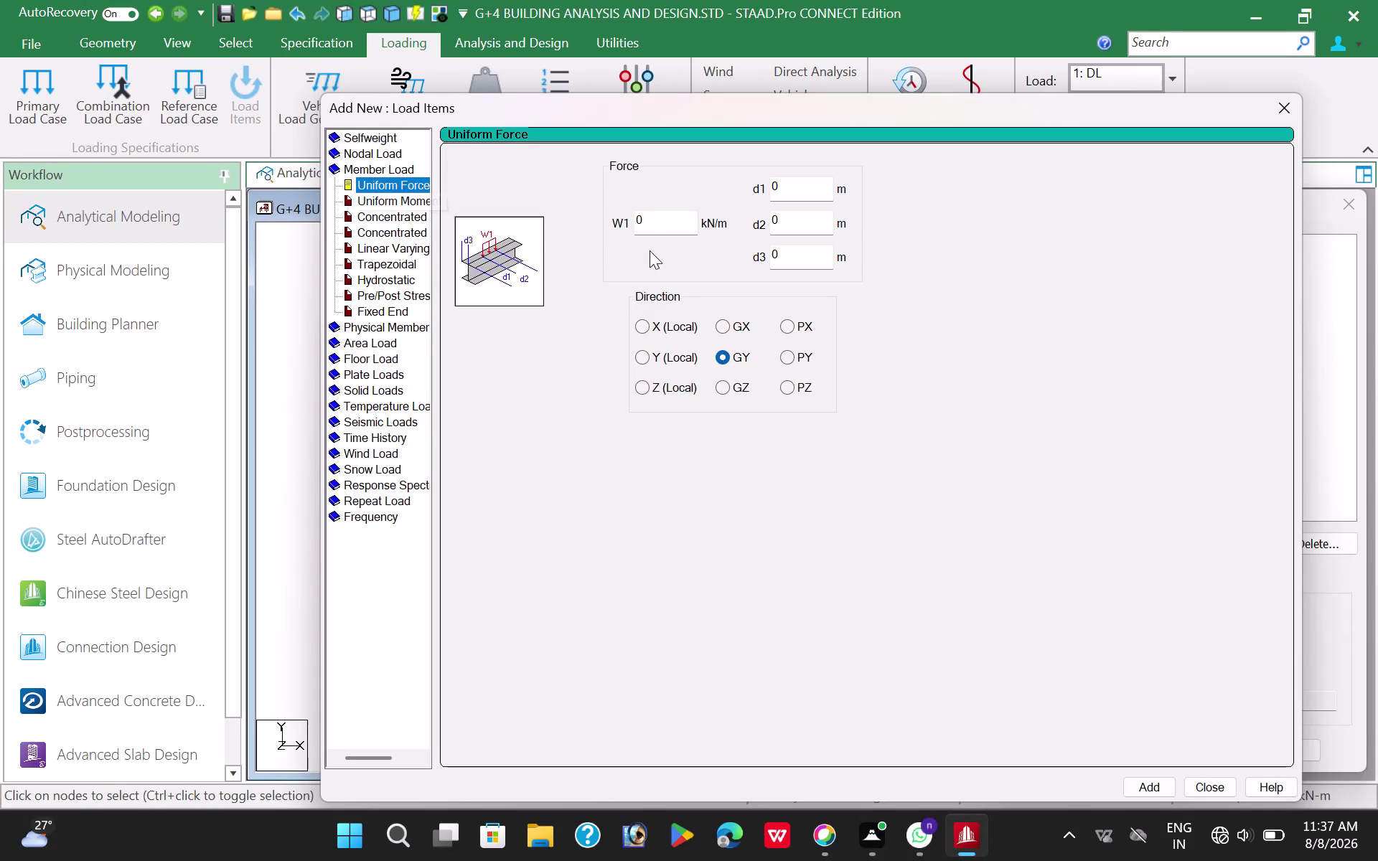
Add a uniform GY member load of -14.72 kN/m to the DL case.
drag(651, 216, 611, 218)
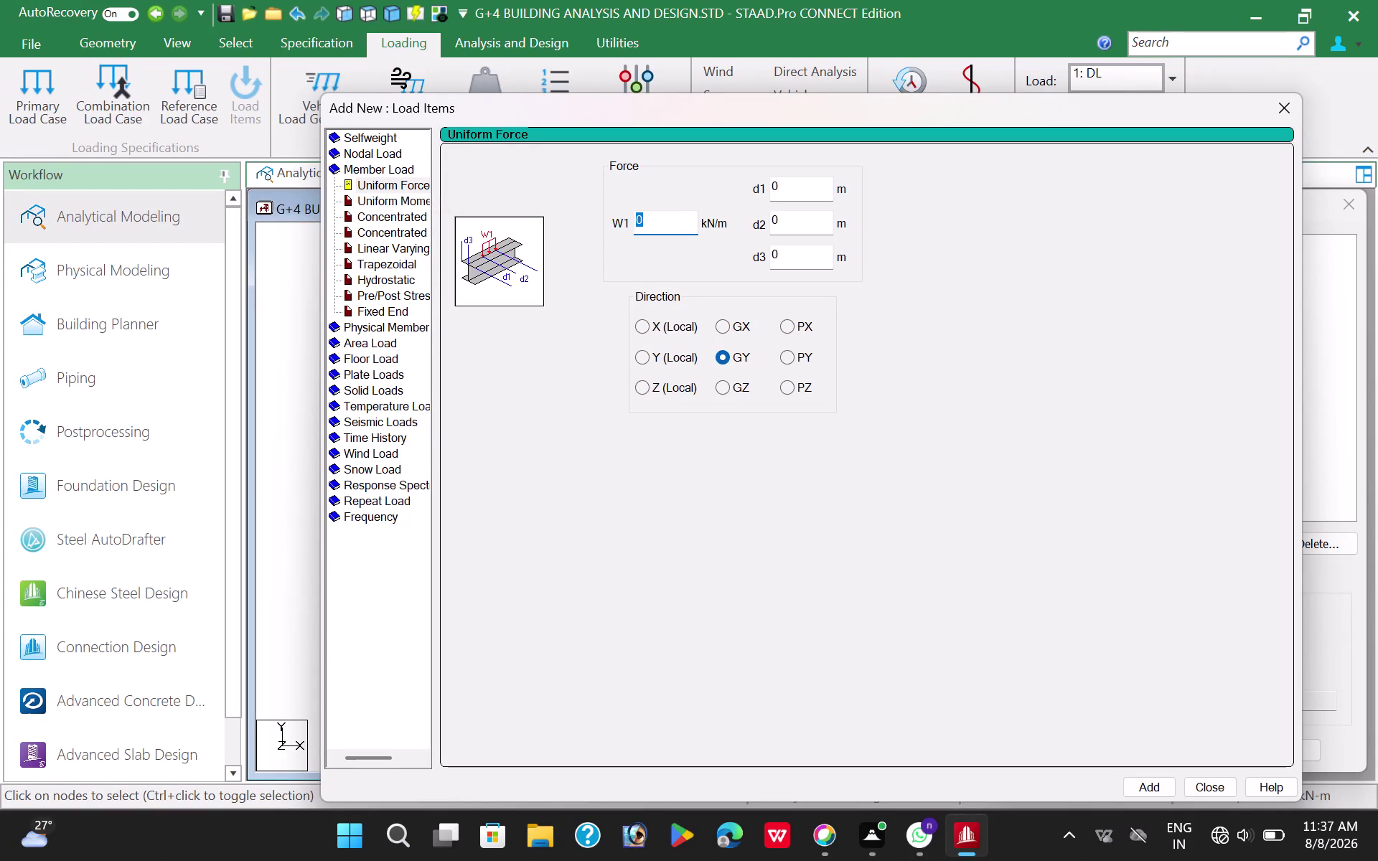
text(-14)
text(.)
text(72)
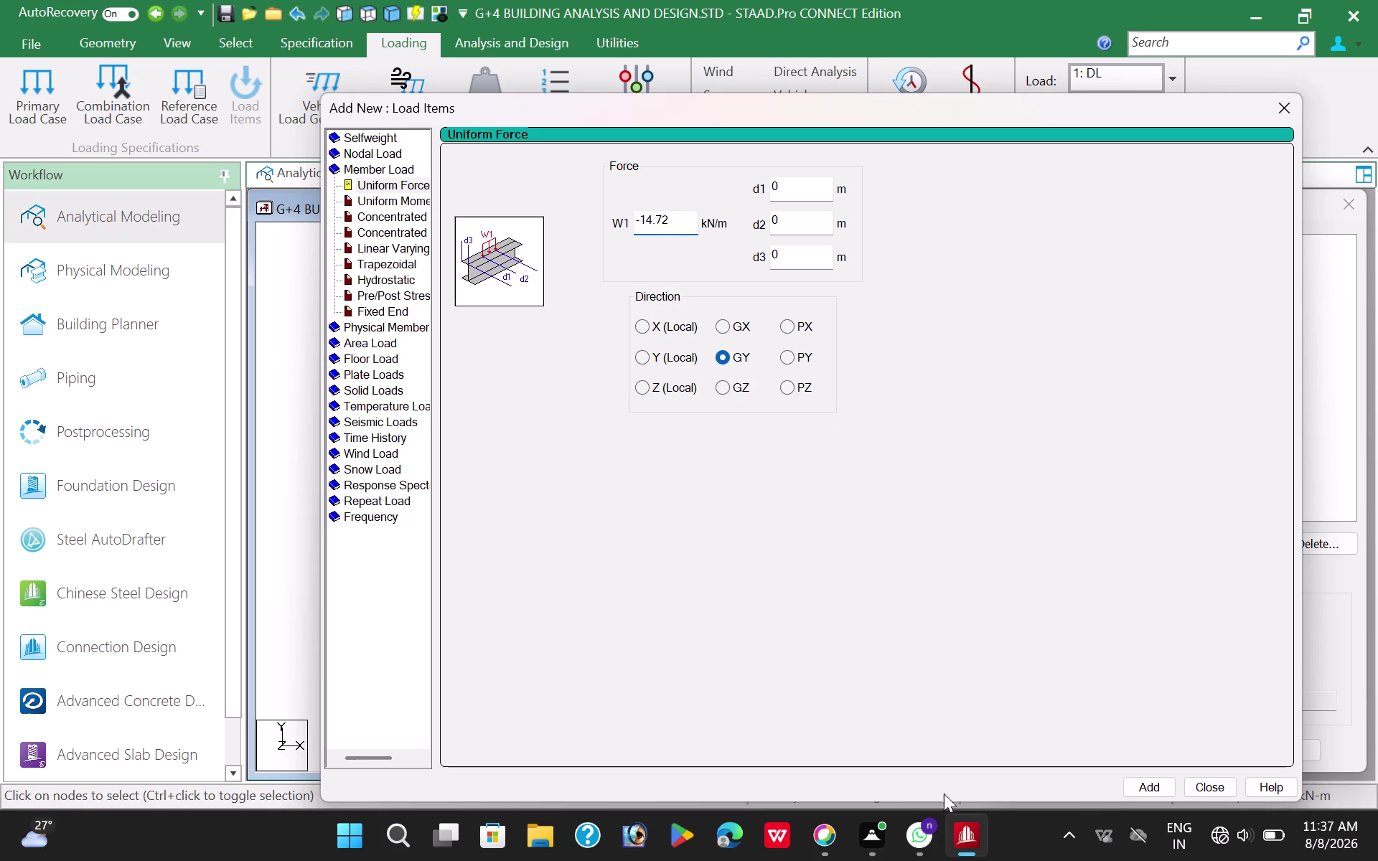
click(1142, 784)
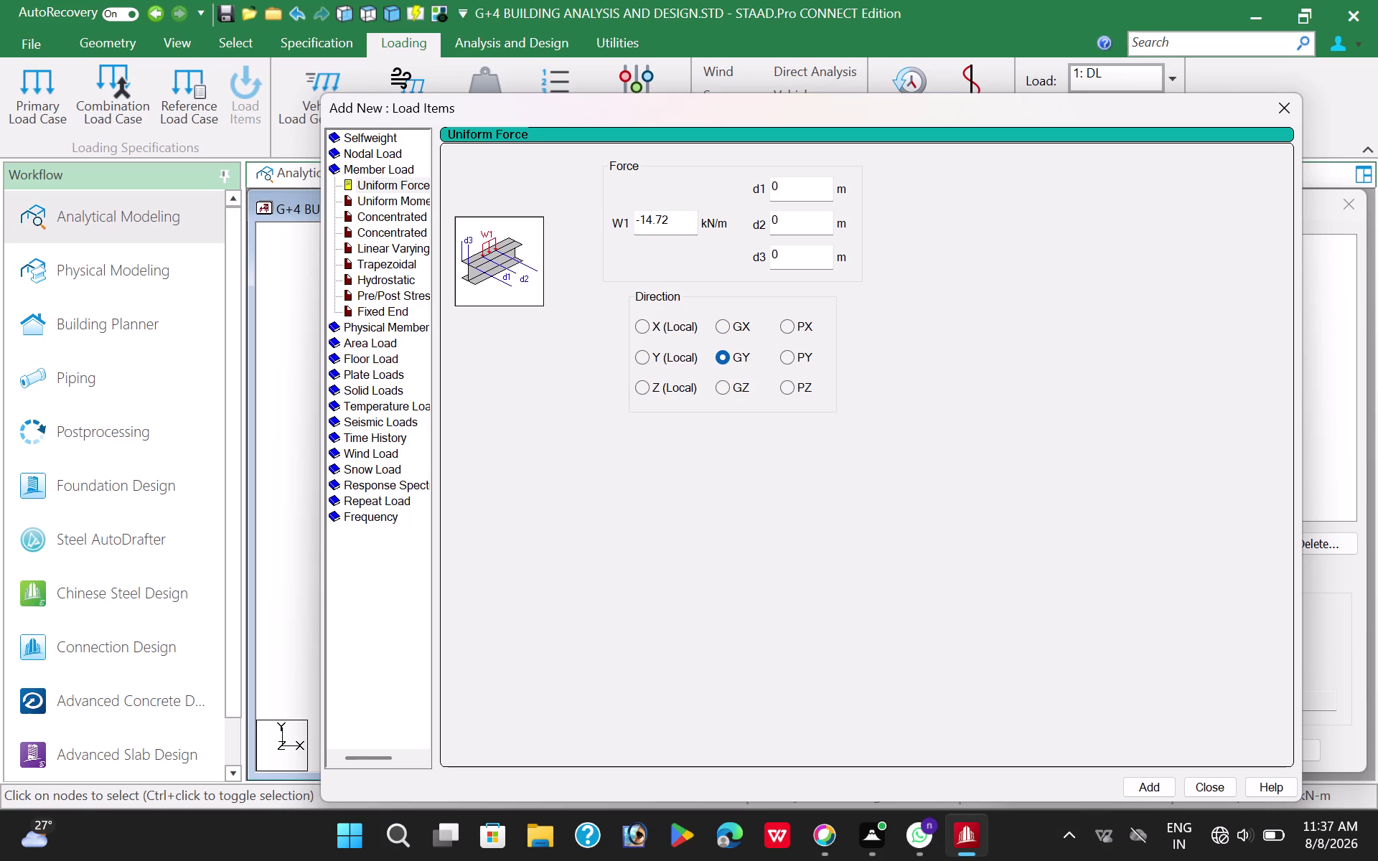
Add a second uniform GY member load of -9.6 kN/m.
click(671, 223)
key(BackSpace)
key(BackSpace)
key(BackSpace)
key(BackSpace)
key(BackSpace)
key(9)
key(period)
key(6)
click(1148, 793)
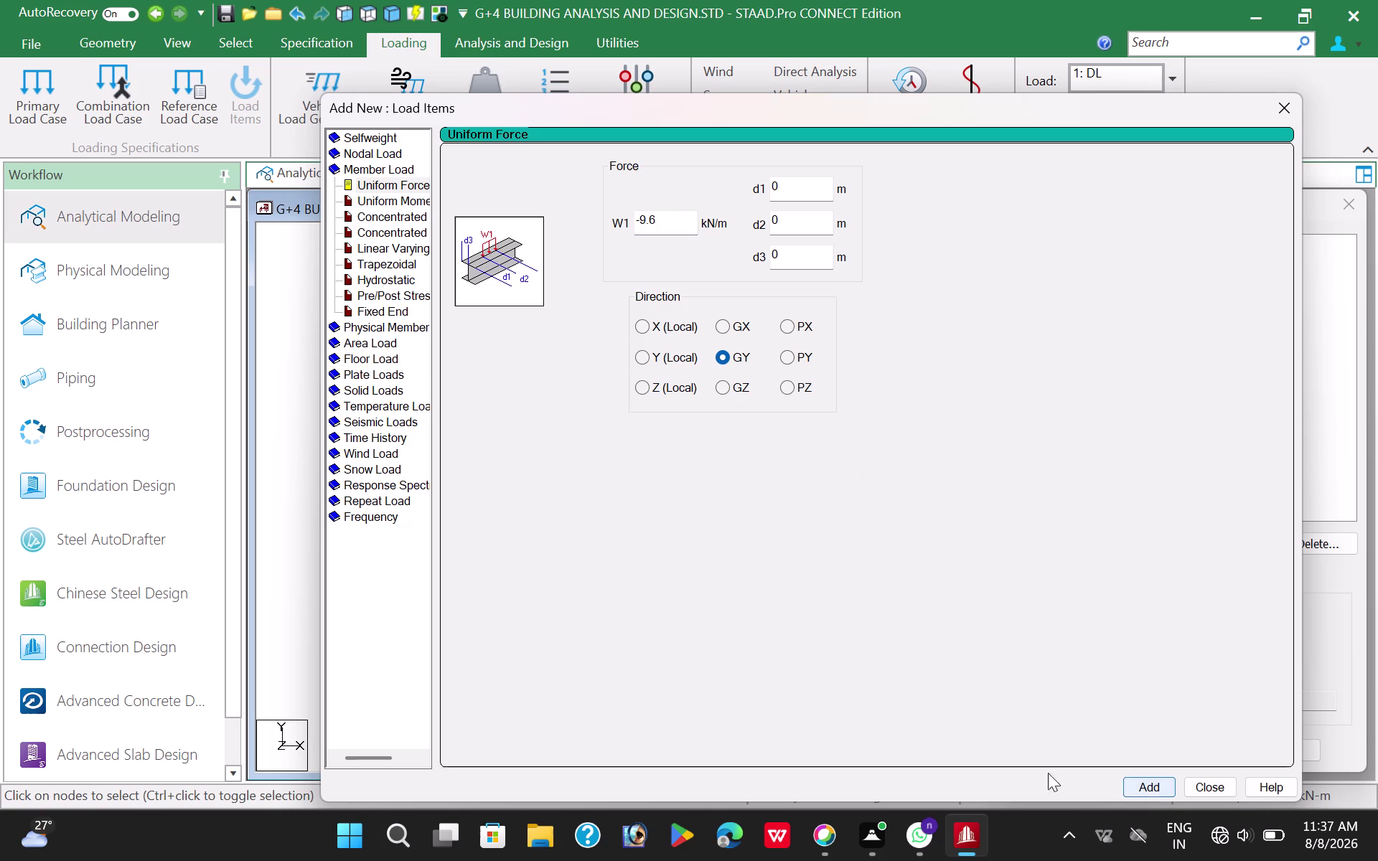
Add a third uniform GY member load of -3 kN/m and close the dialog.
click(665, 227)
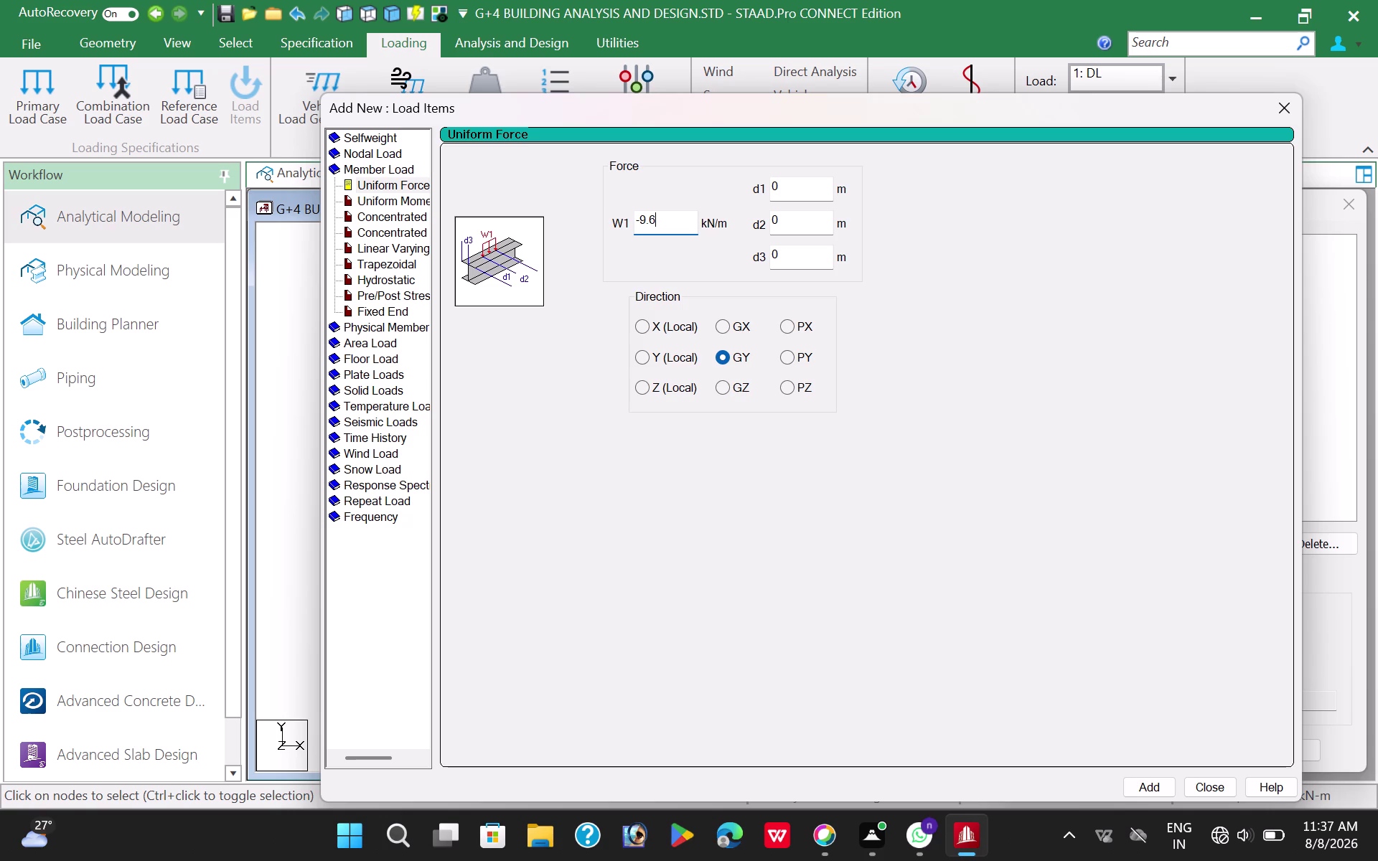
key(BackSpace)
key(BackSpace)
key(BackSpace)
key(3)
click(1148, 791)
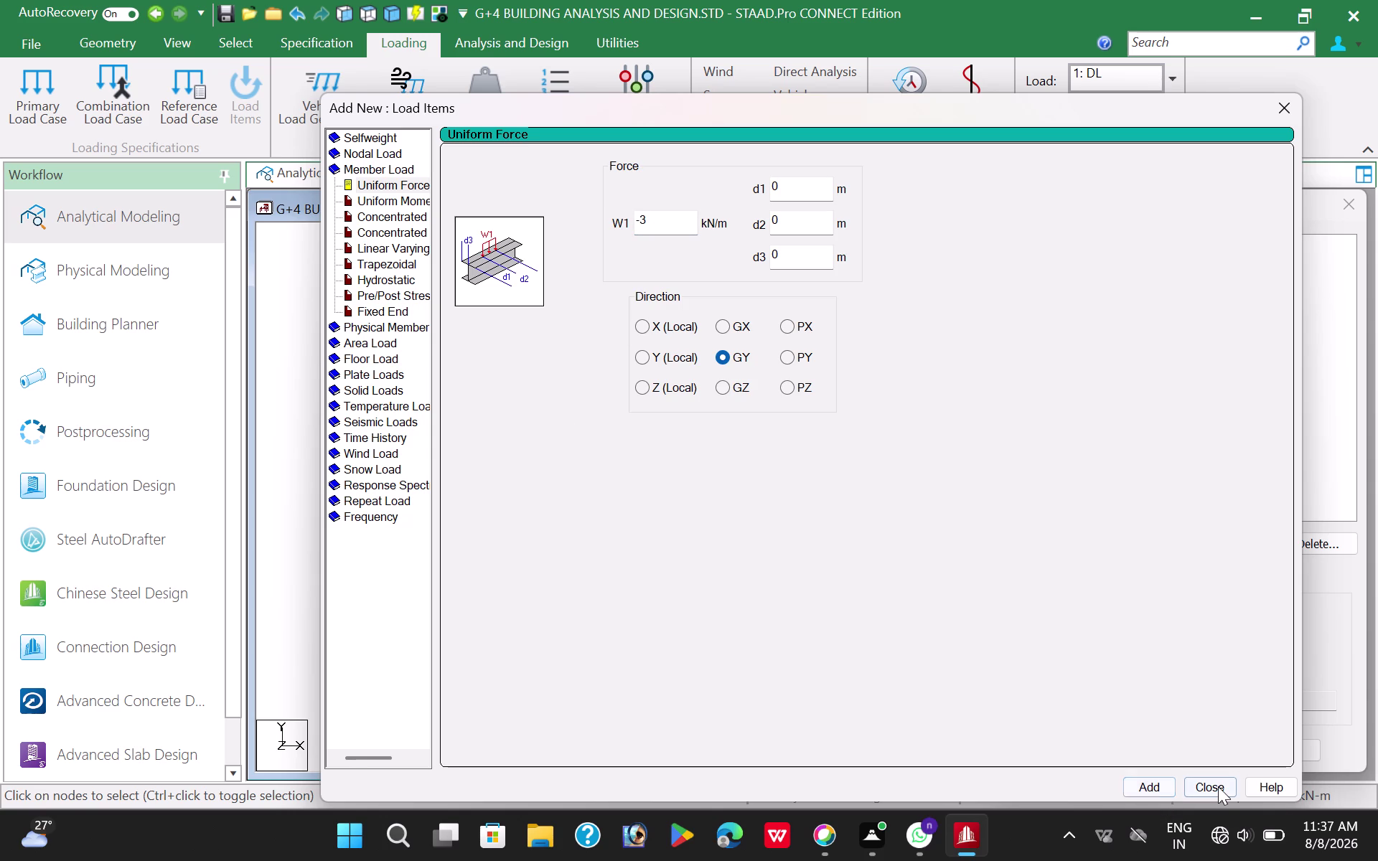
click(1219, 787)
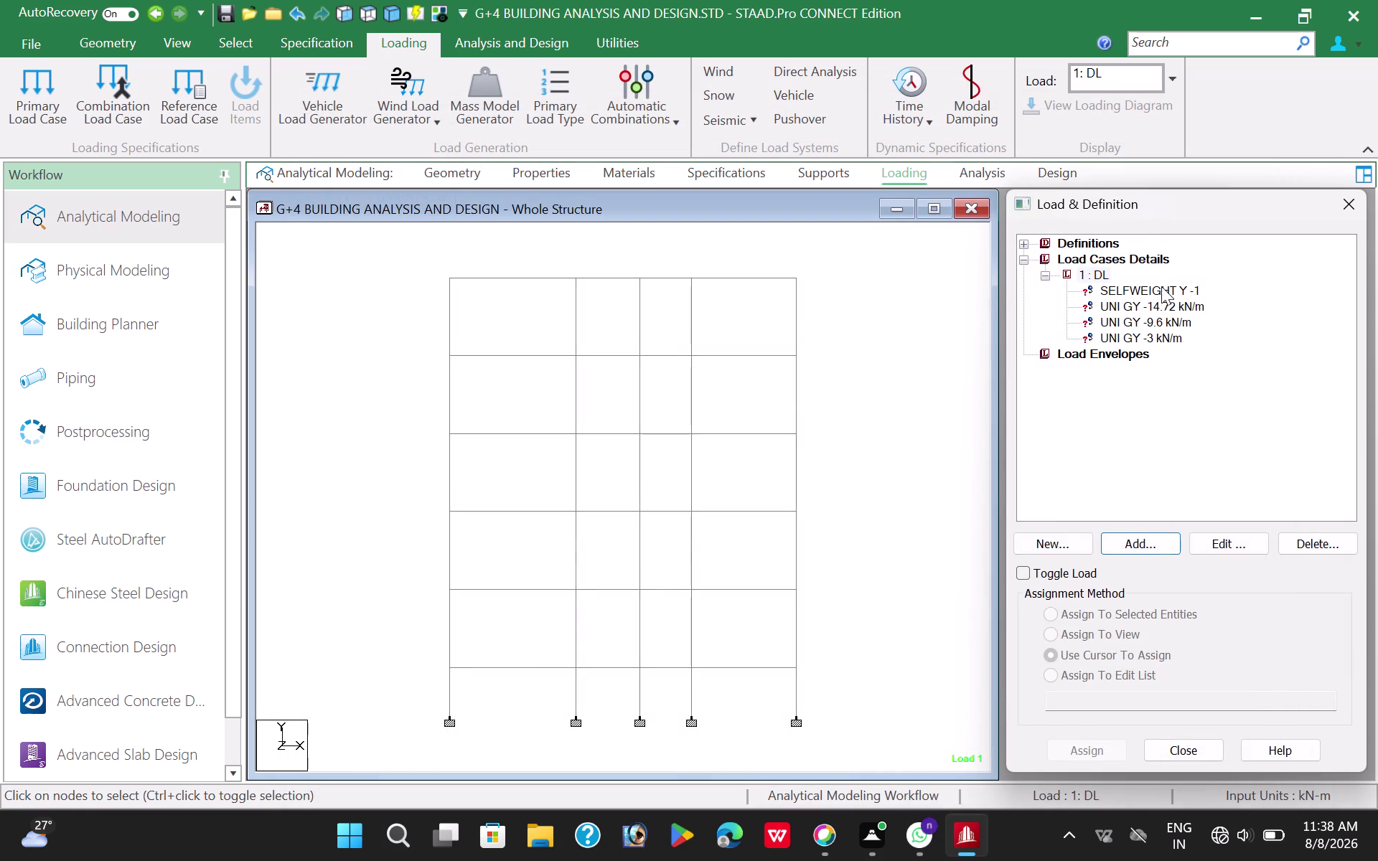
Pick the -14.72 kN/m load and assign it to the first and second floor beams.
click(1188, 308)
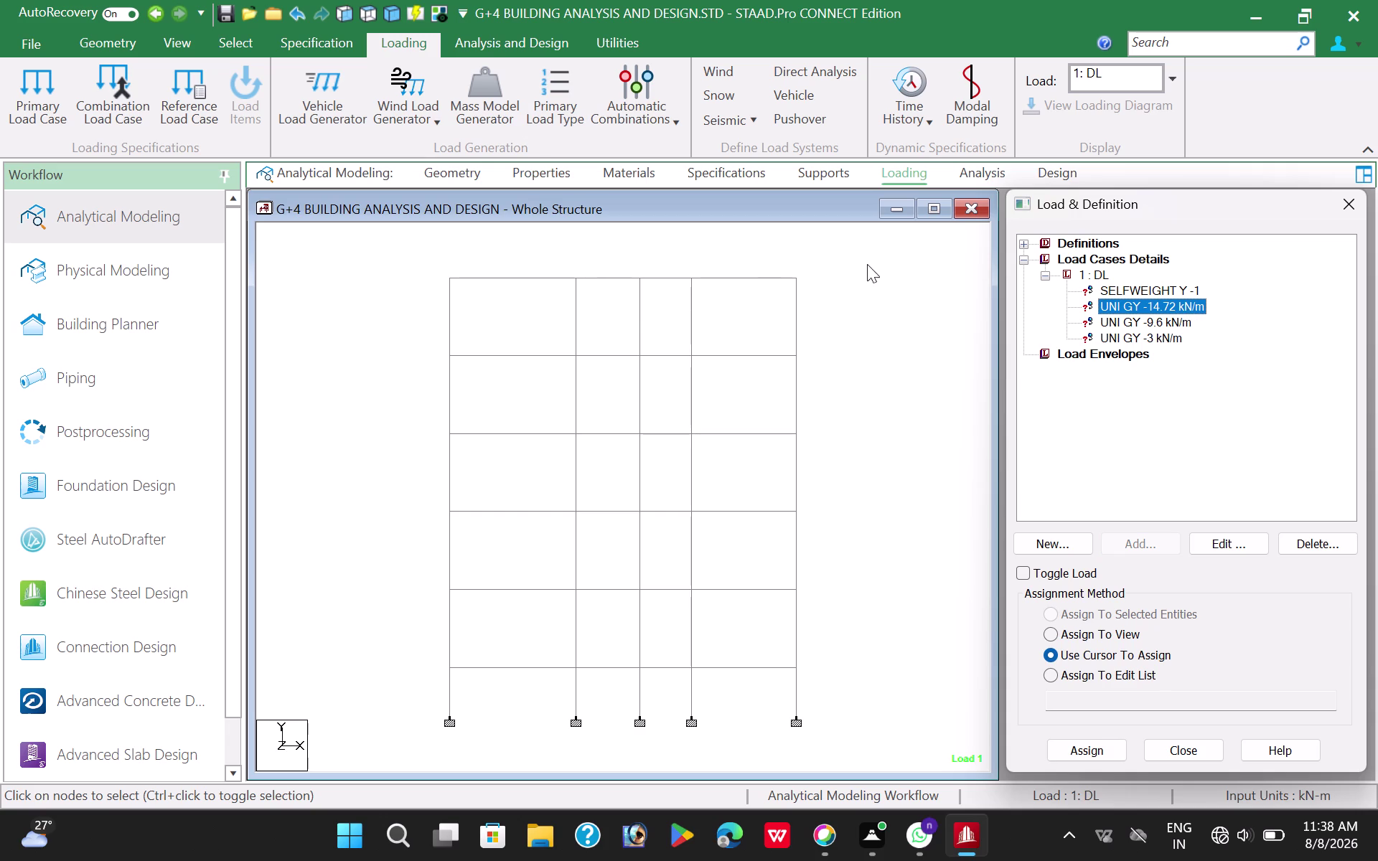
click(887, 258)
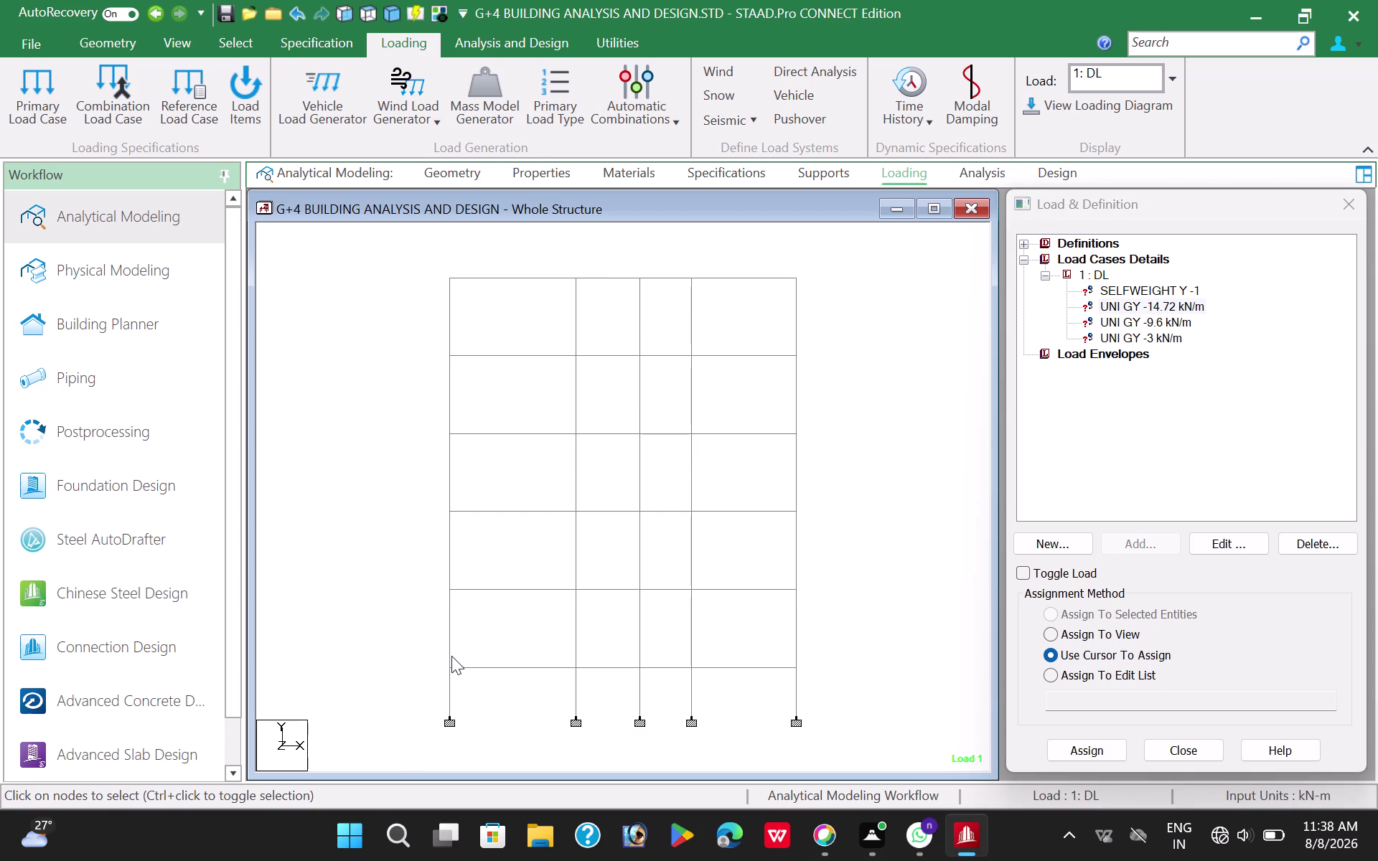
drag(436, 655, 831, 672)
drag(832, 672, 832, 672)
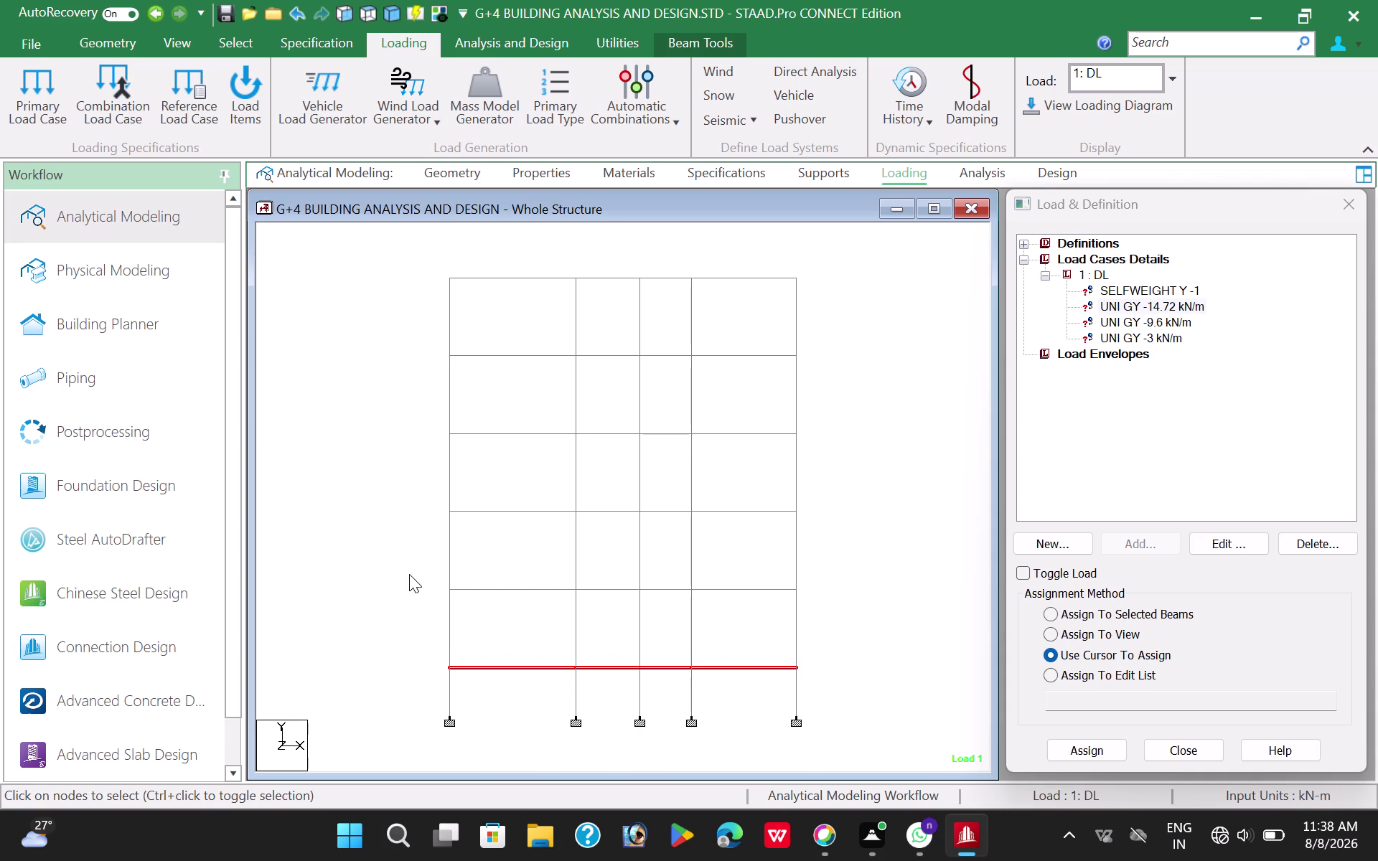
drag(417, 577, 824, 610)
drag(432, 502, 466, 516)
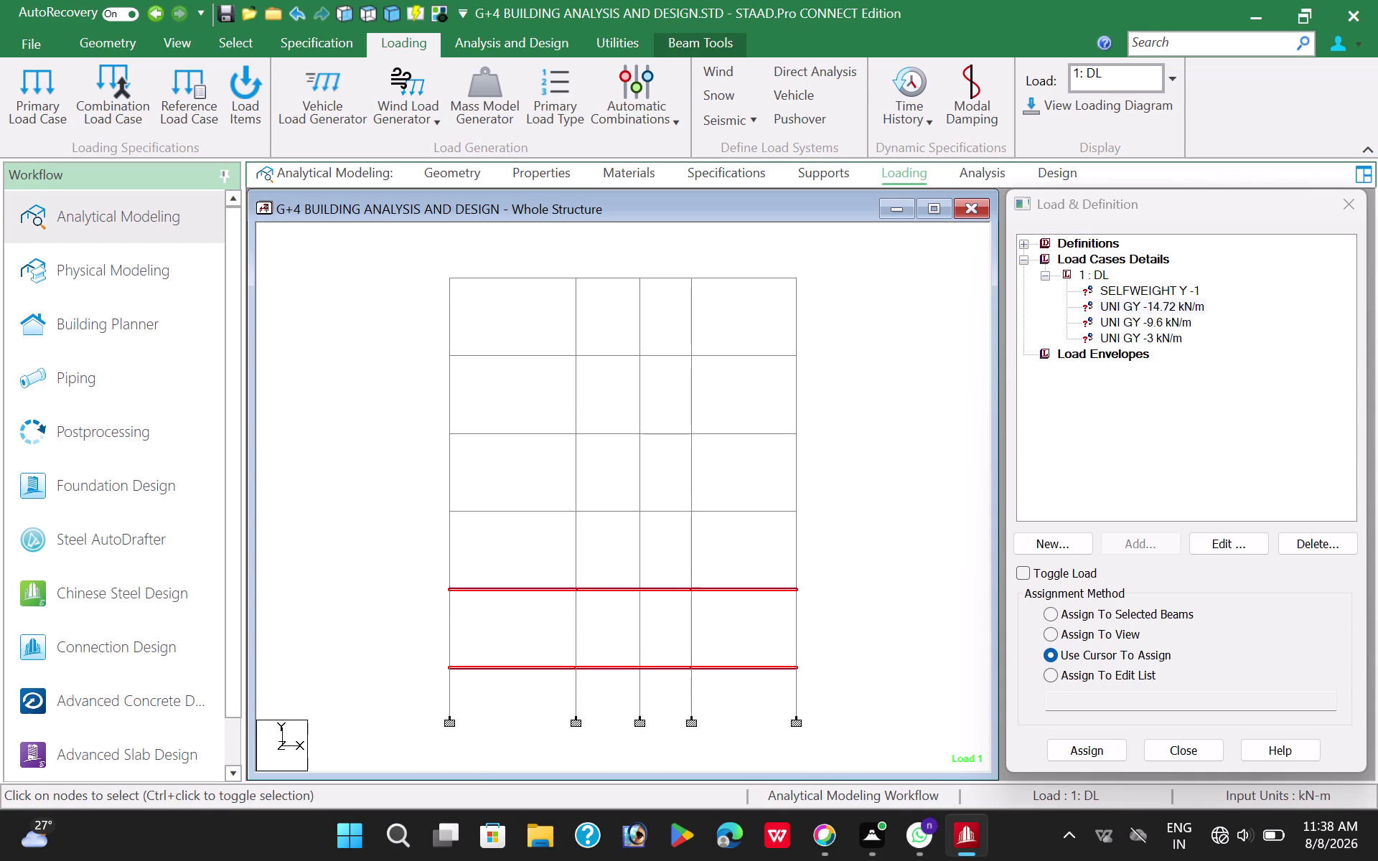
Assign the -14.72 kN/m load to the third, fourth and fifth floor beams.
drag(465, 516, 825, 526)
drag(430, 417, 659, 466)
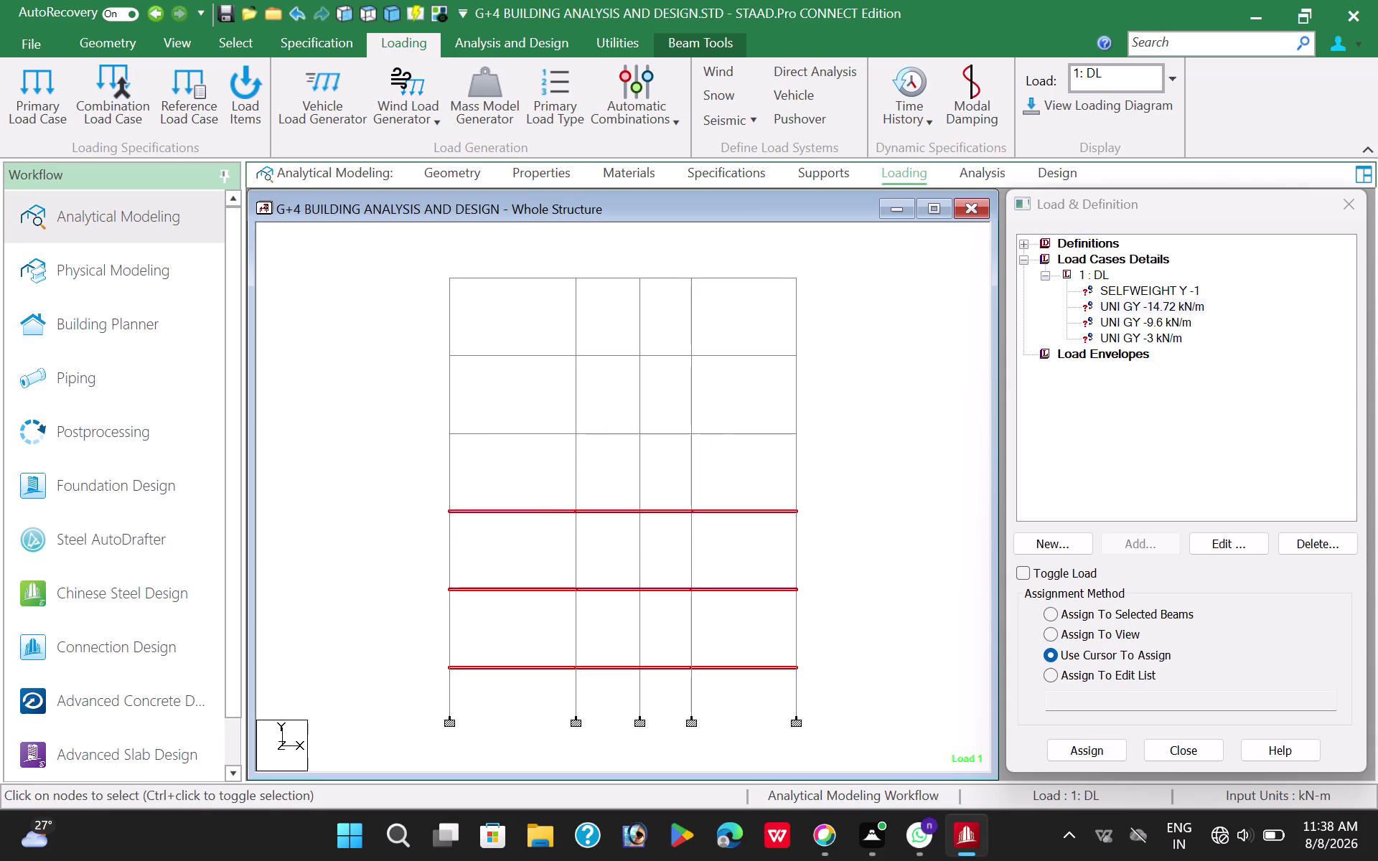
drag(659, 466, 828, 443)
drag(432, 347, 725, 372)
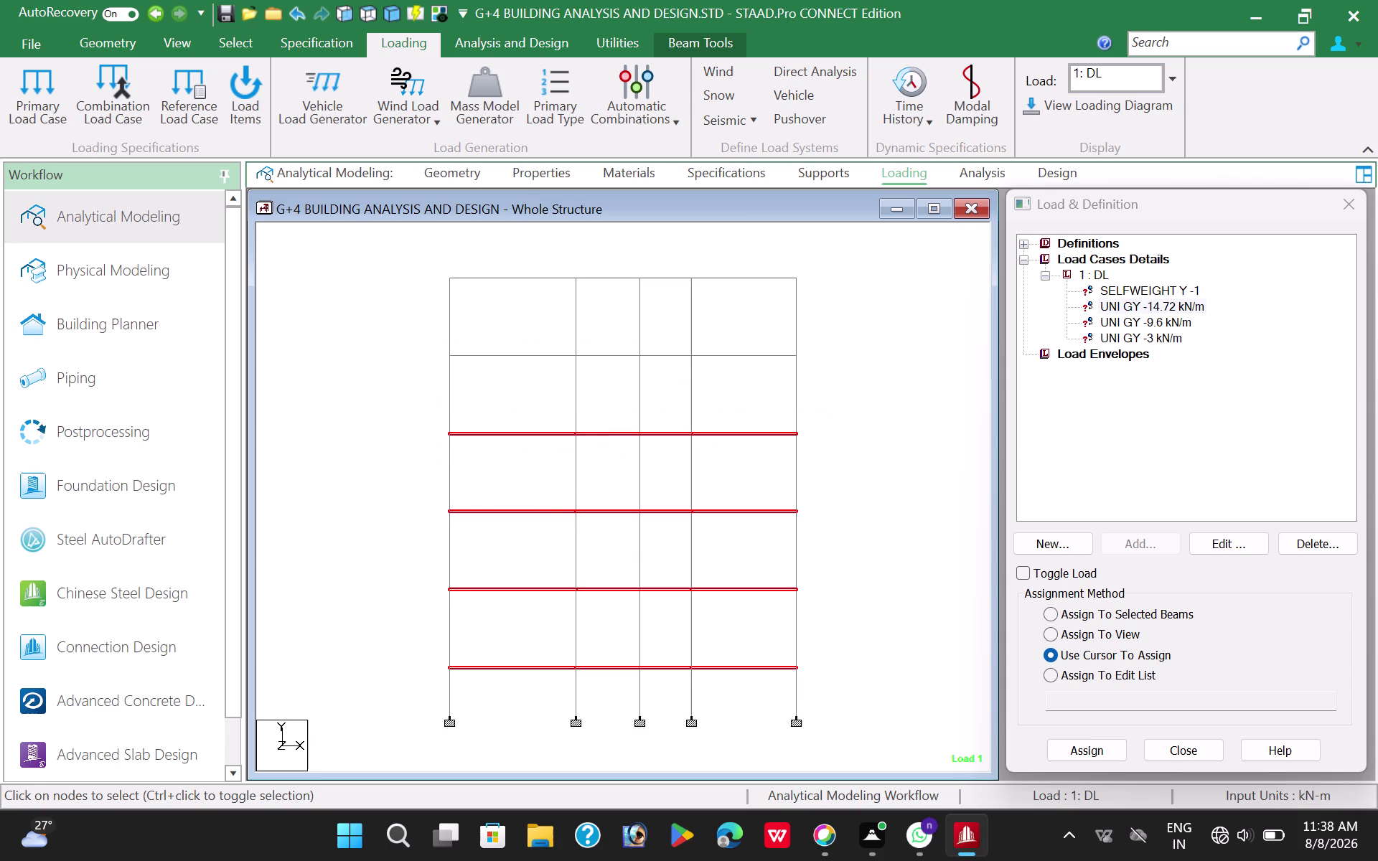
drag(724, 372, 826, 364)
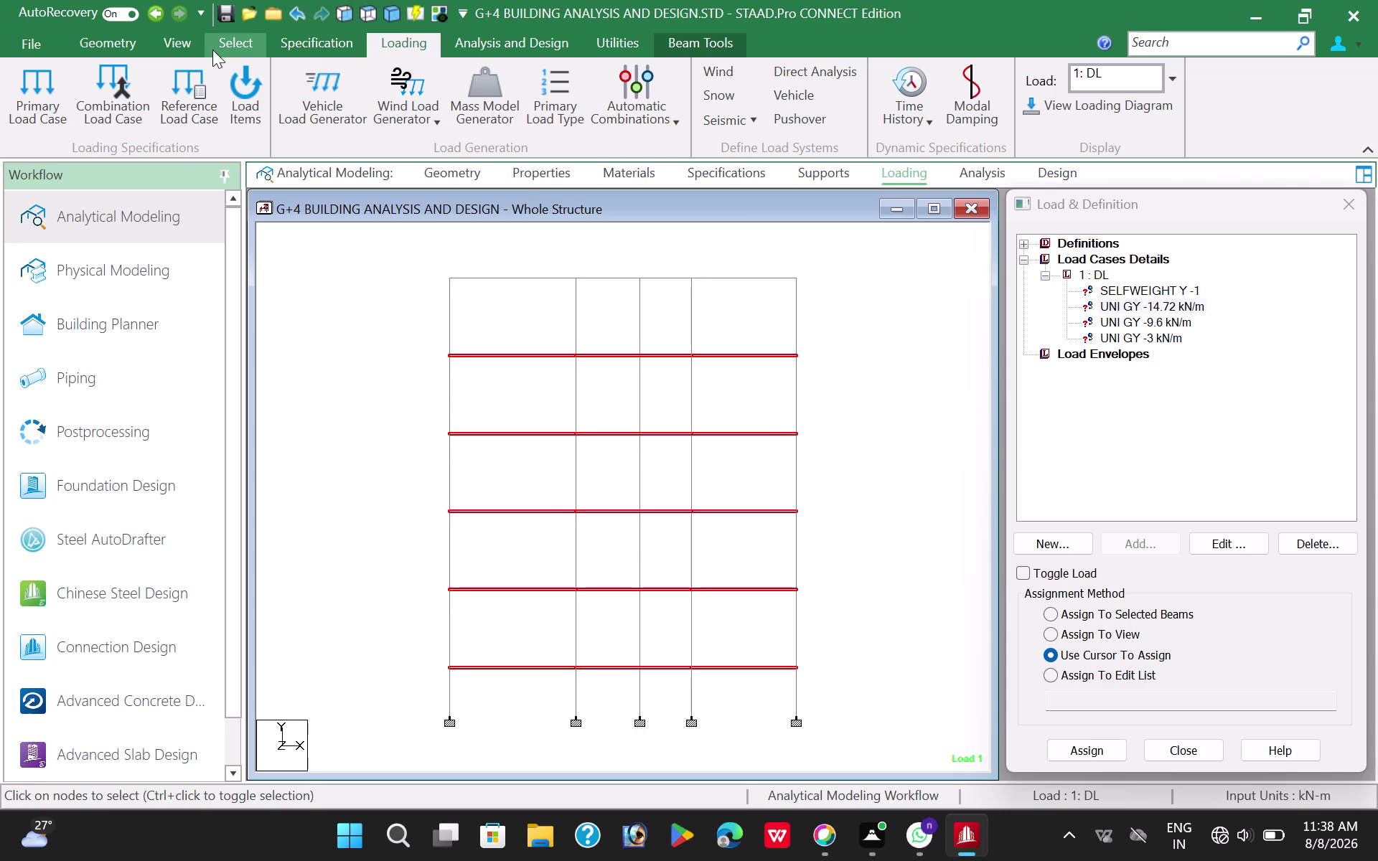
click(230, 40)
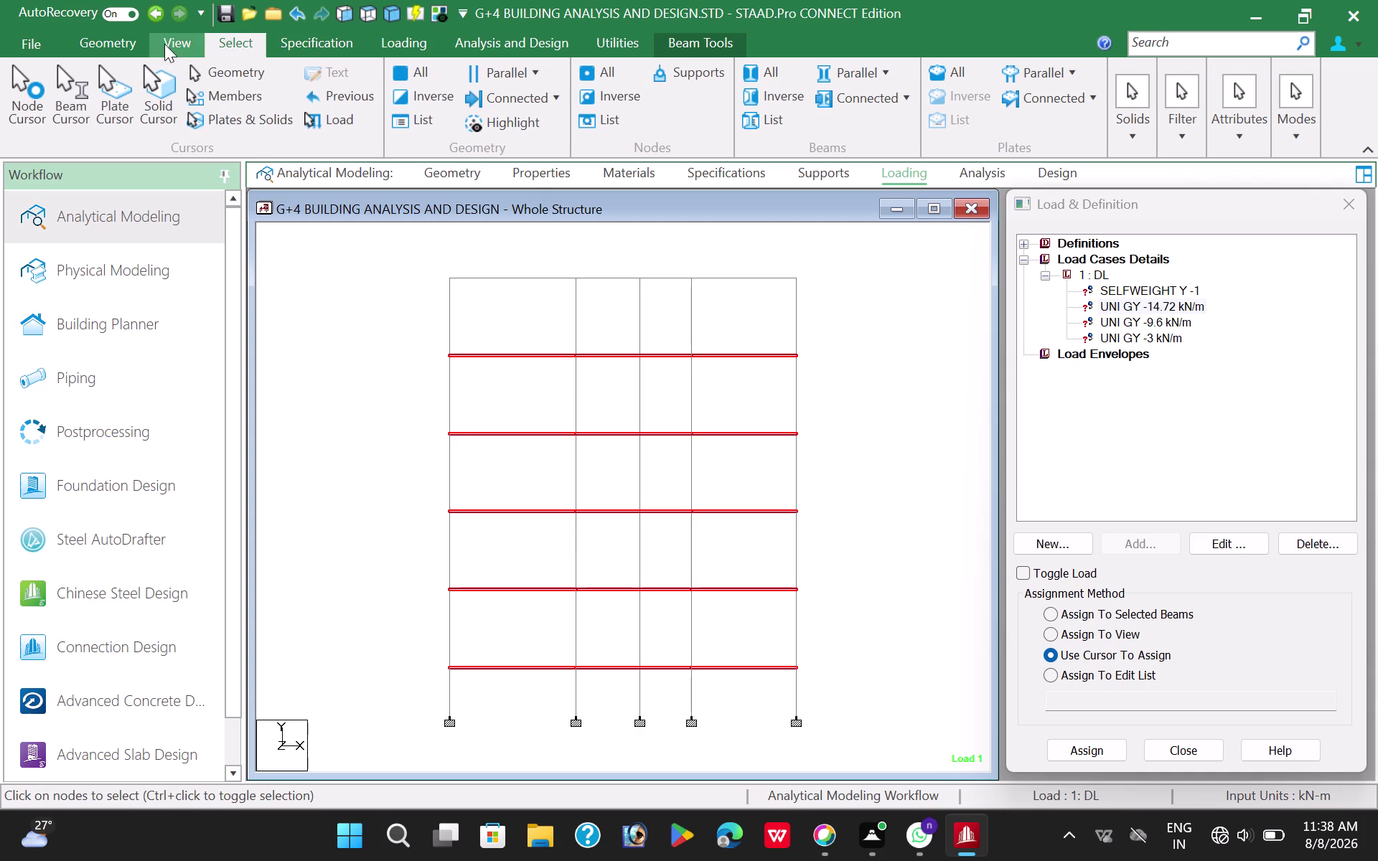
Redisplay the whole structure and switch between Isometric and Top plan views.
click(165, 44)
click(665, 122)
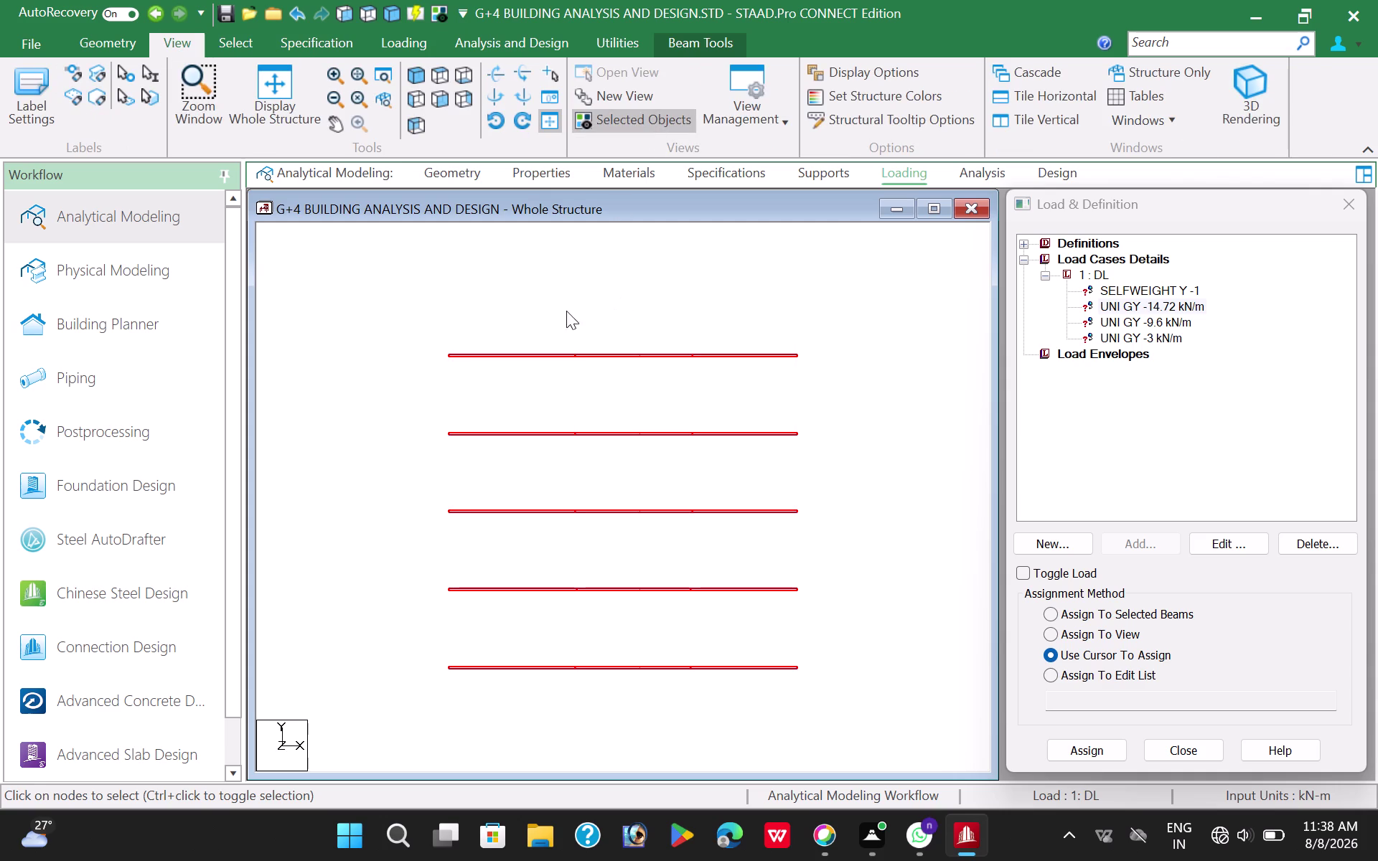
click(438, 72)
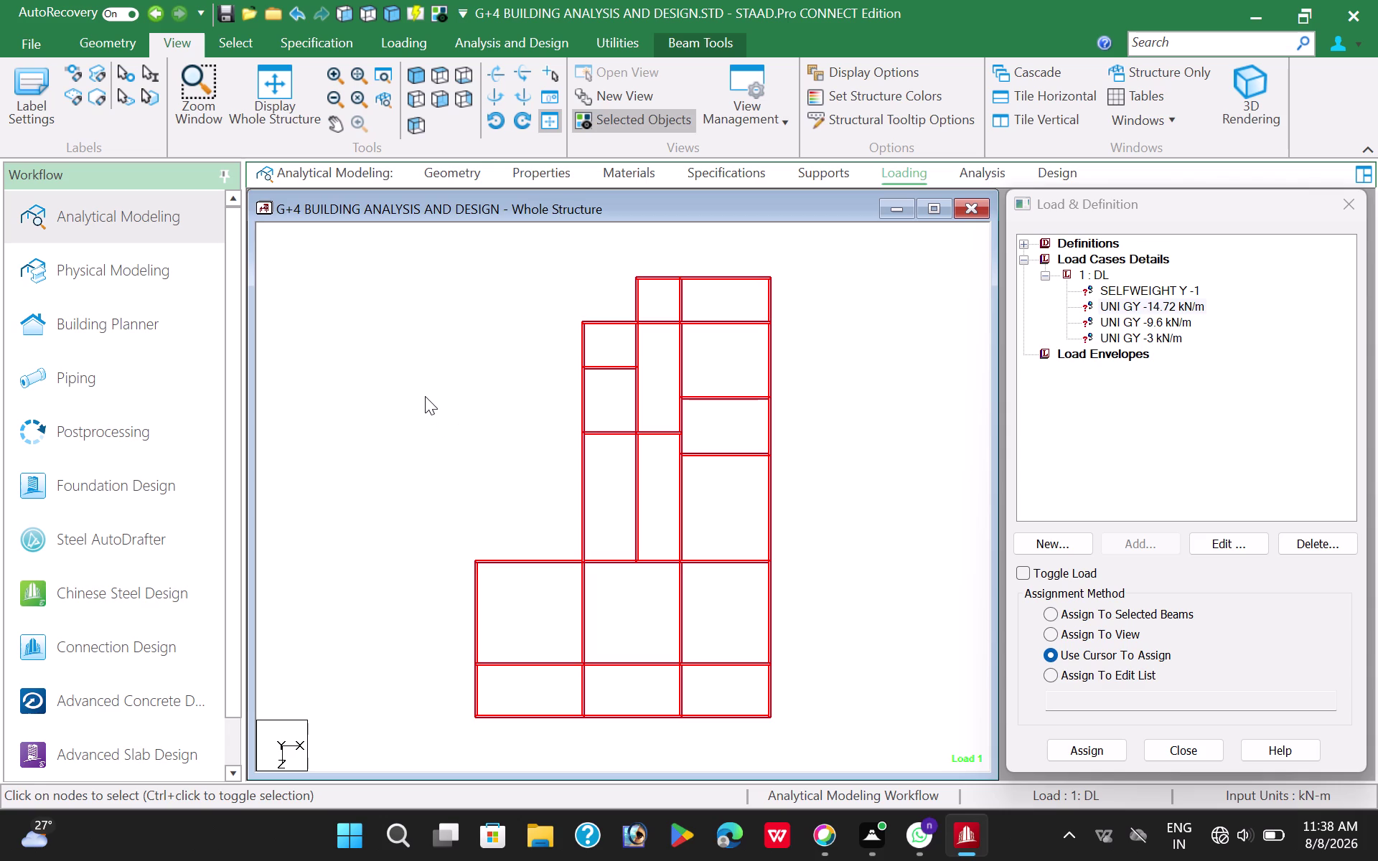
click(441, 333)
click(414, 74)
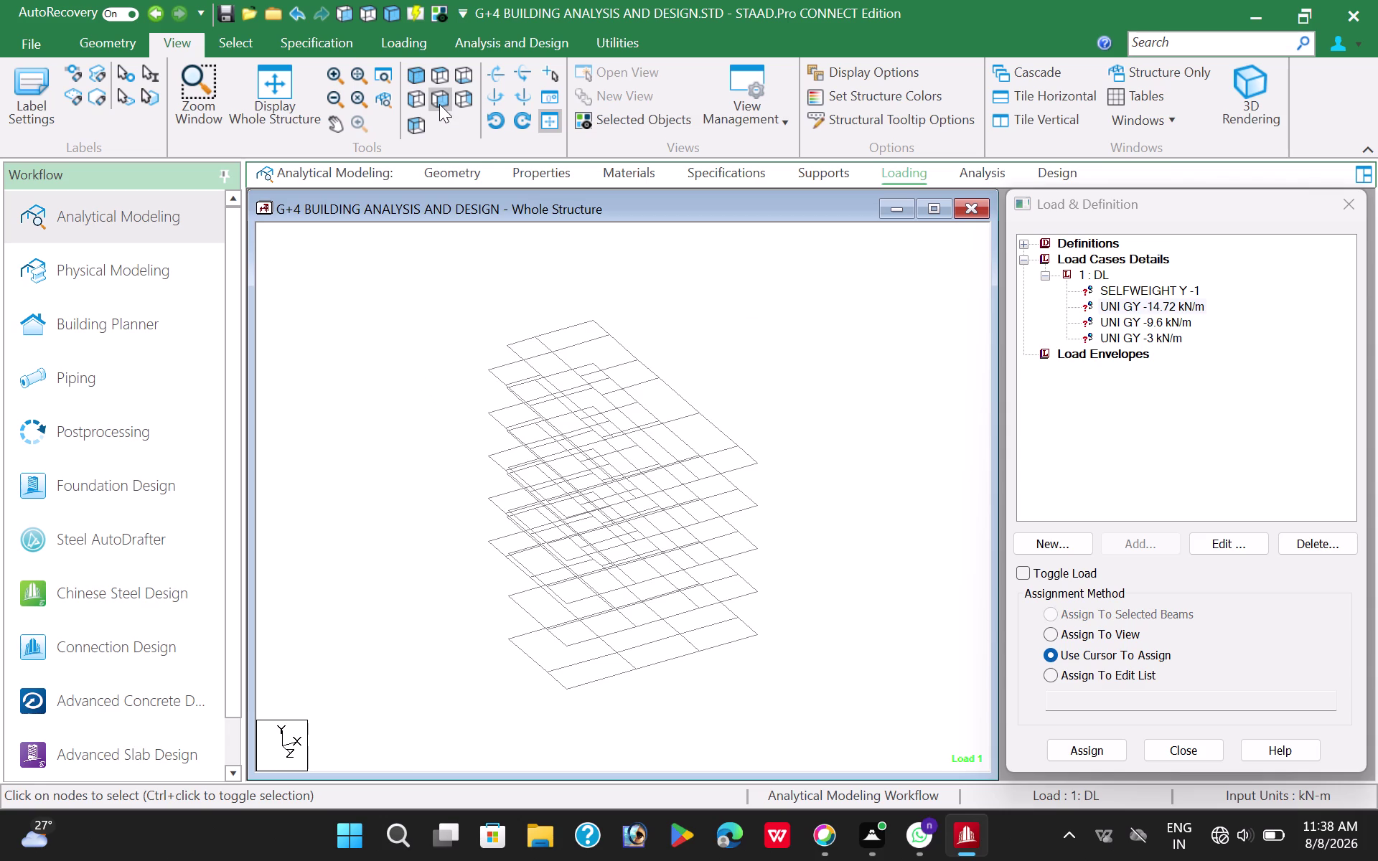
click(441, 79)
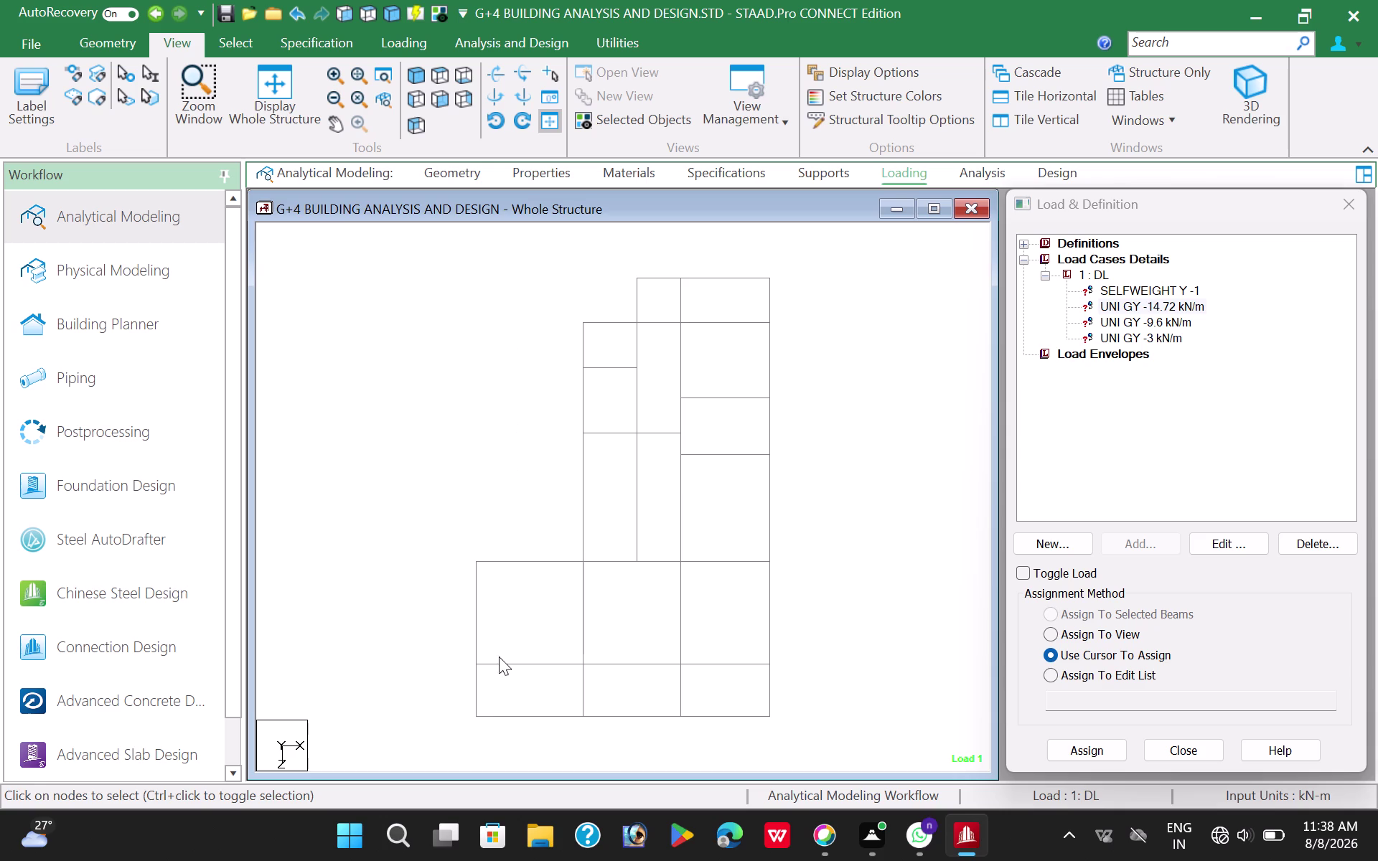
Select the bottom, lower-left, stepped and long left perimeter beams in plan.
drag(466, 710, 541, 726)
drag(542, 726, 820, 741)
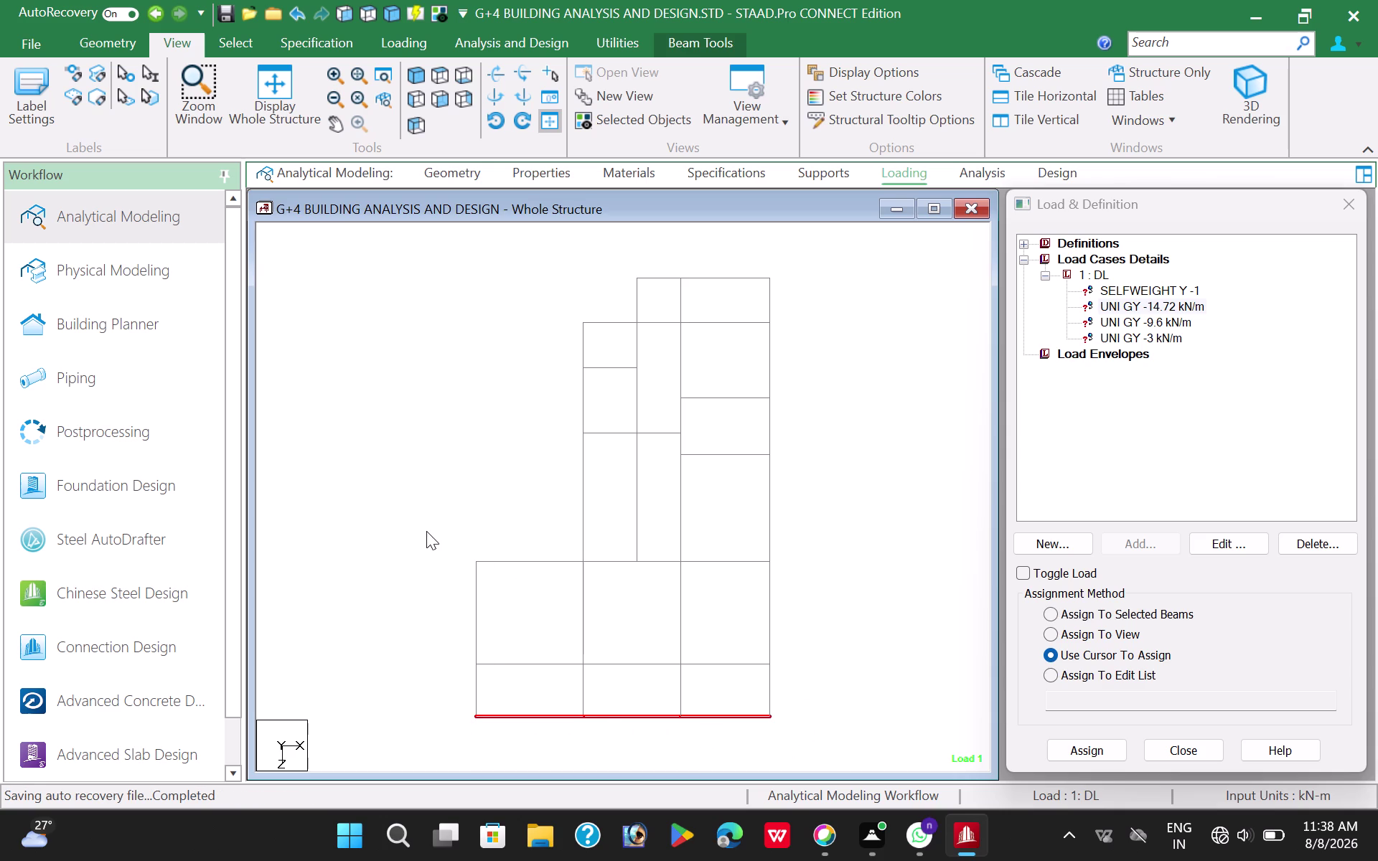
drag(462, 550, 487, 725)
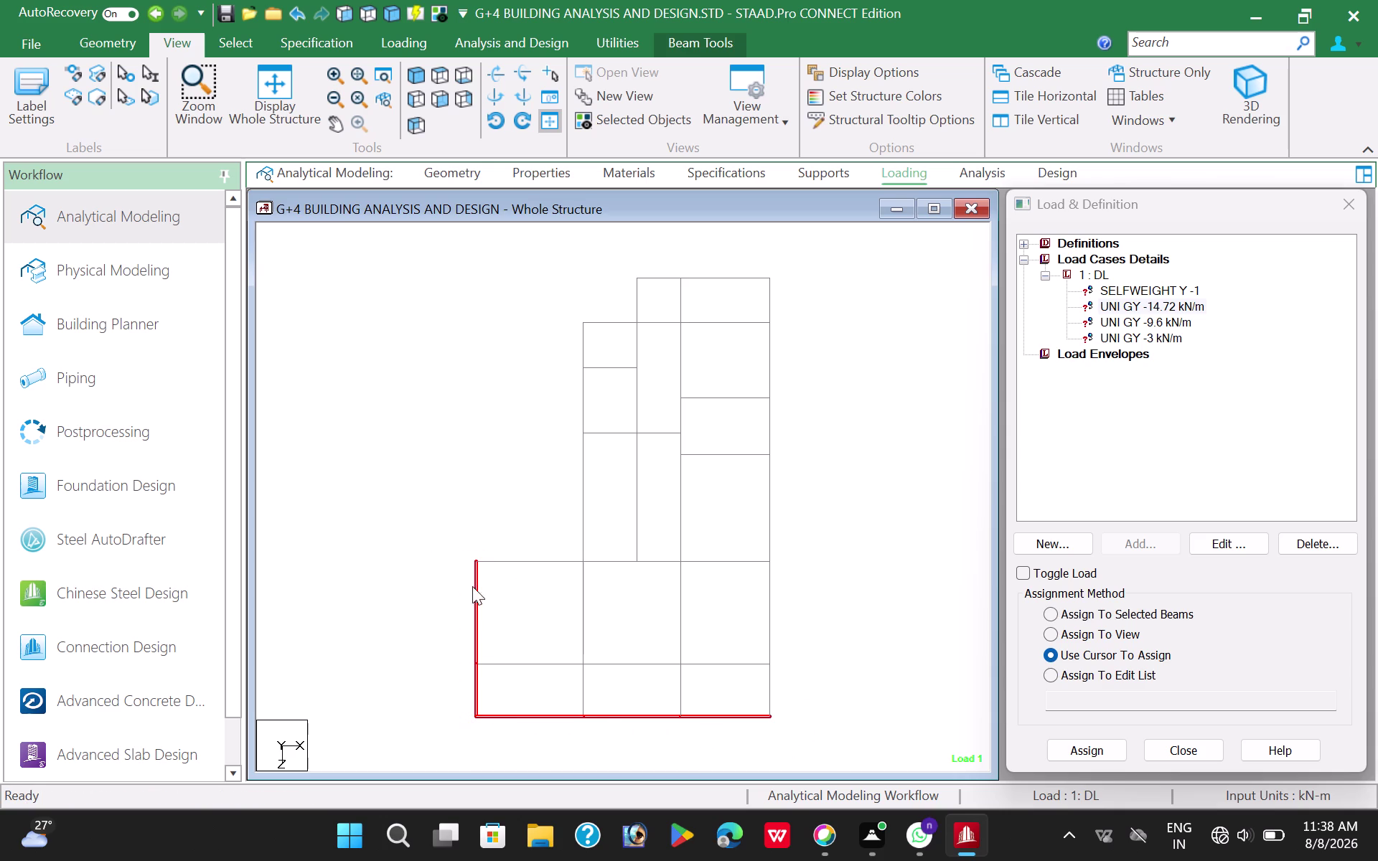
drag(445, 542, 598, 574)
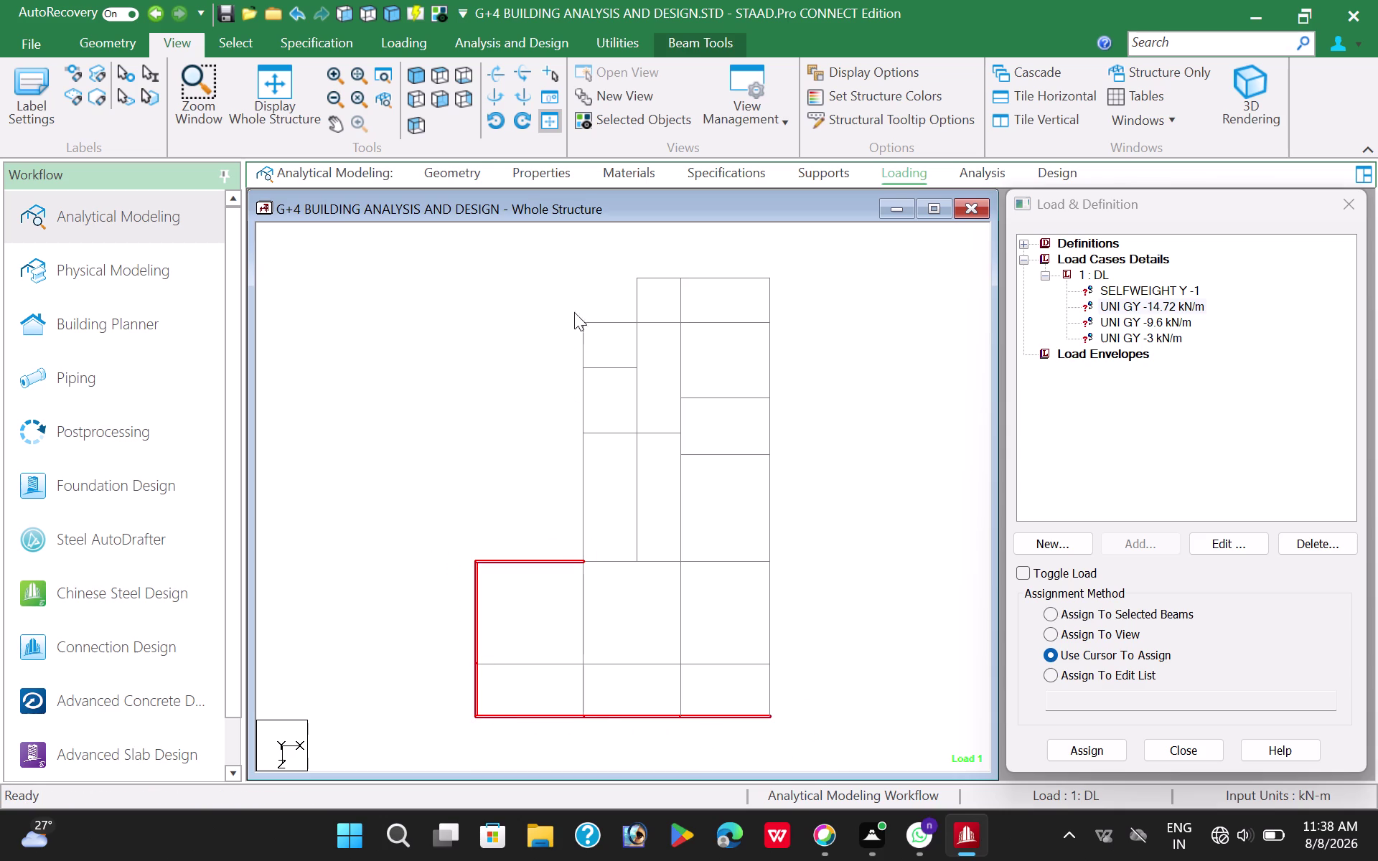
drag(575, 306, 594, 587)
drag(569, 308, 571, 321)
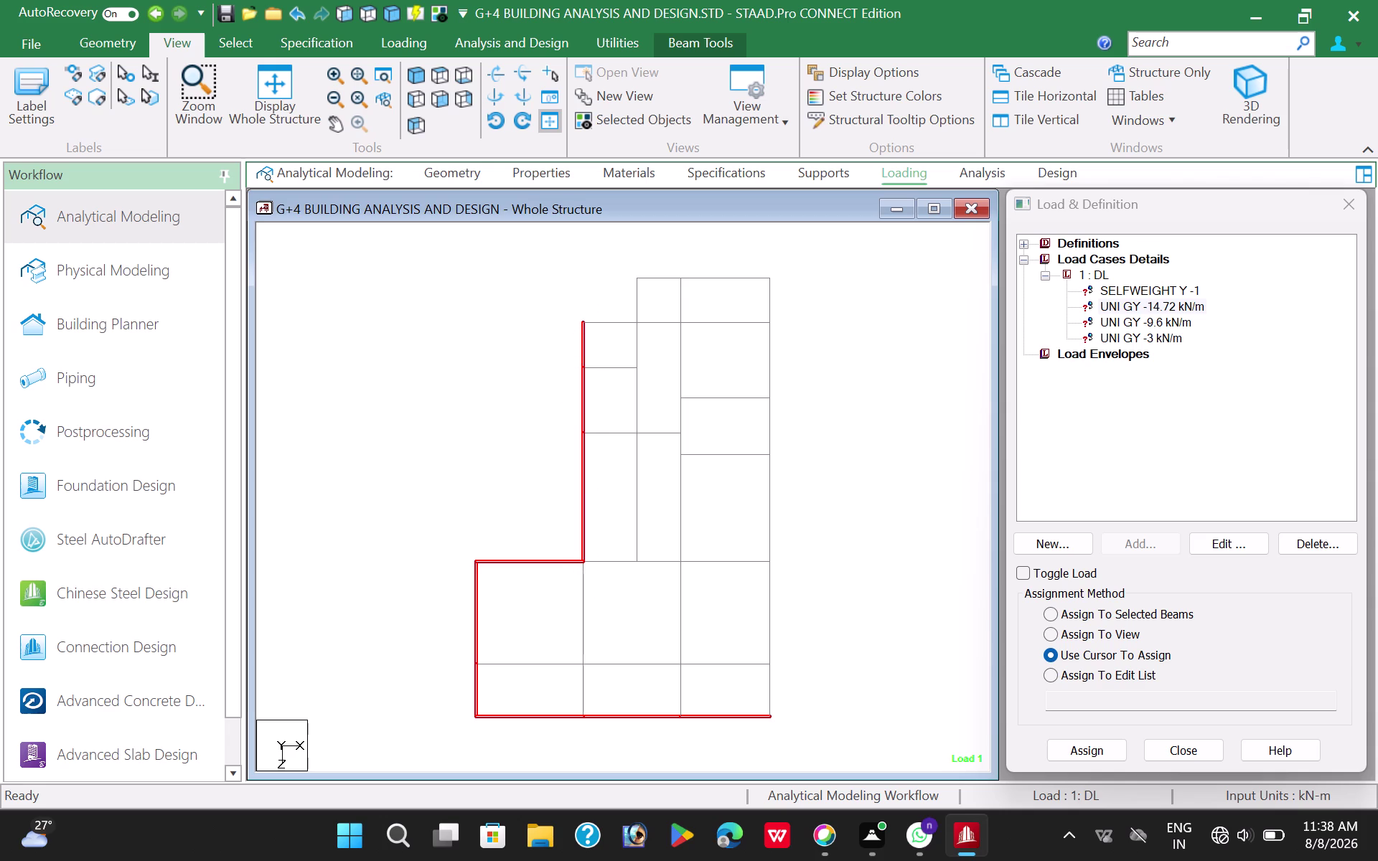
Add the remaining outer edge beams and set assignment to selected beams.
drag(572, 322, 651, 328)
drag(627, 267, 632, 321)
drag(632, 321, 644, 344)
drag(627, 272, 805, 288)
drag(763, 265, 782, 734)
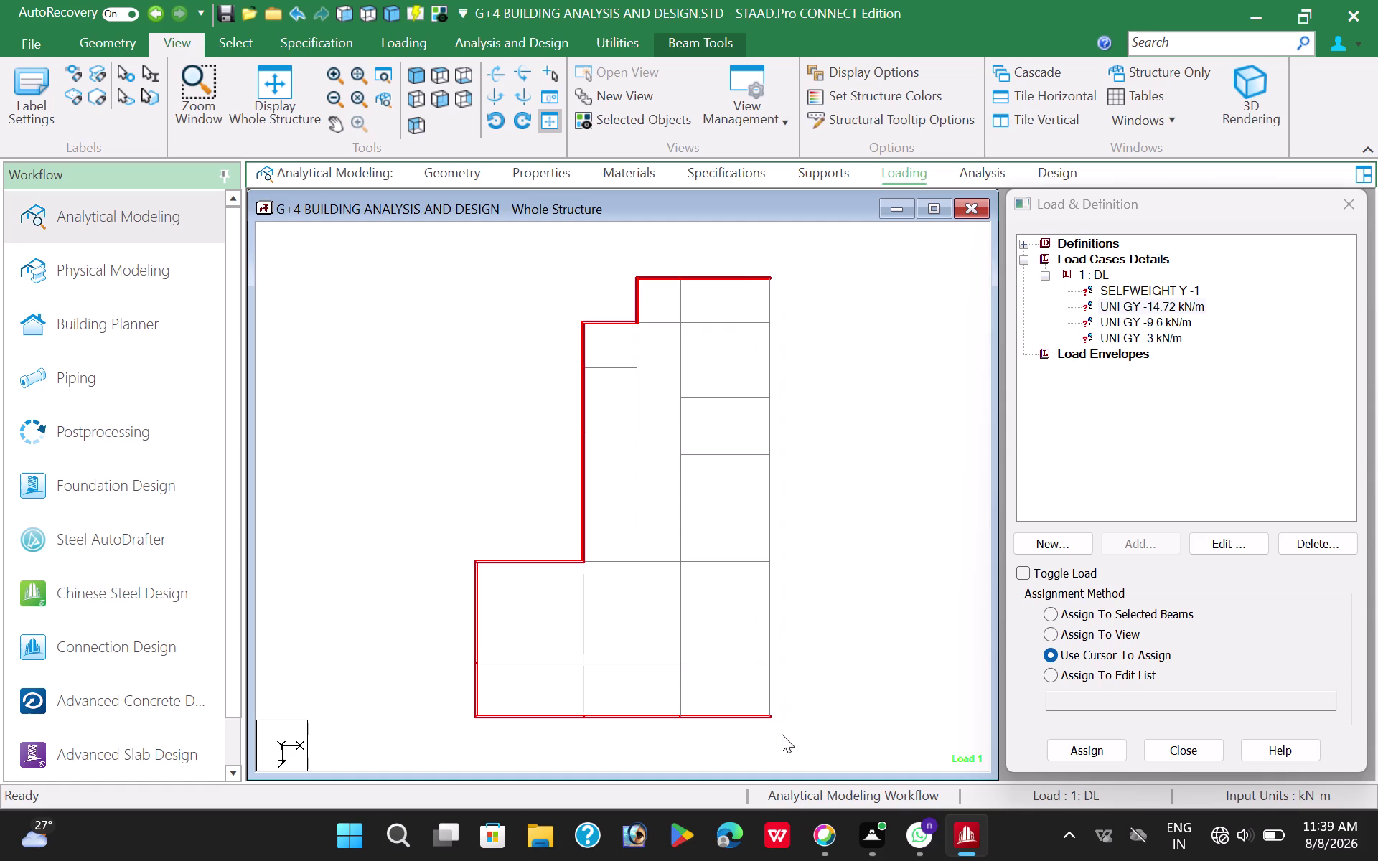
click(415, 78)
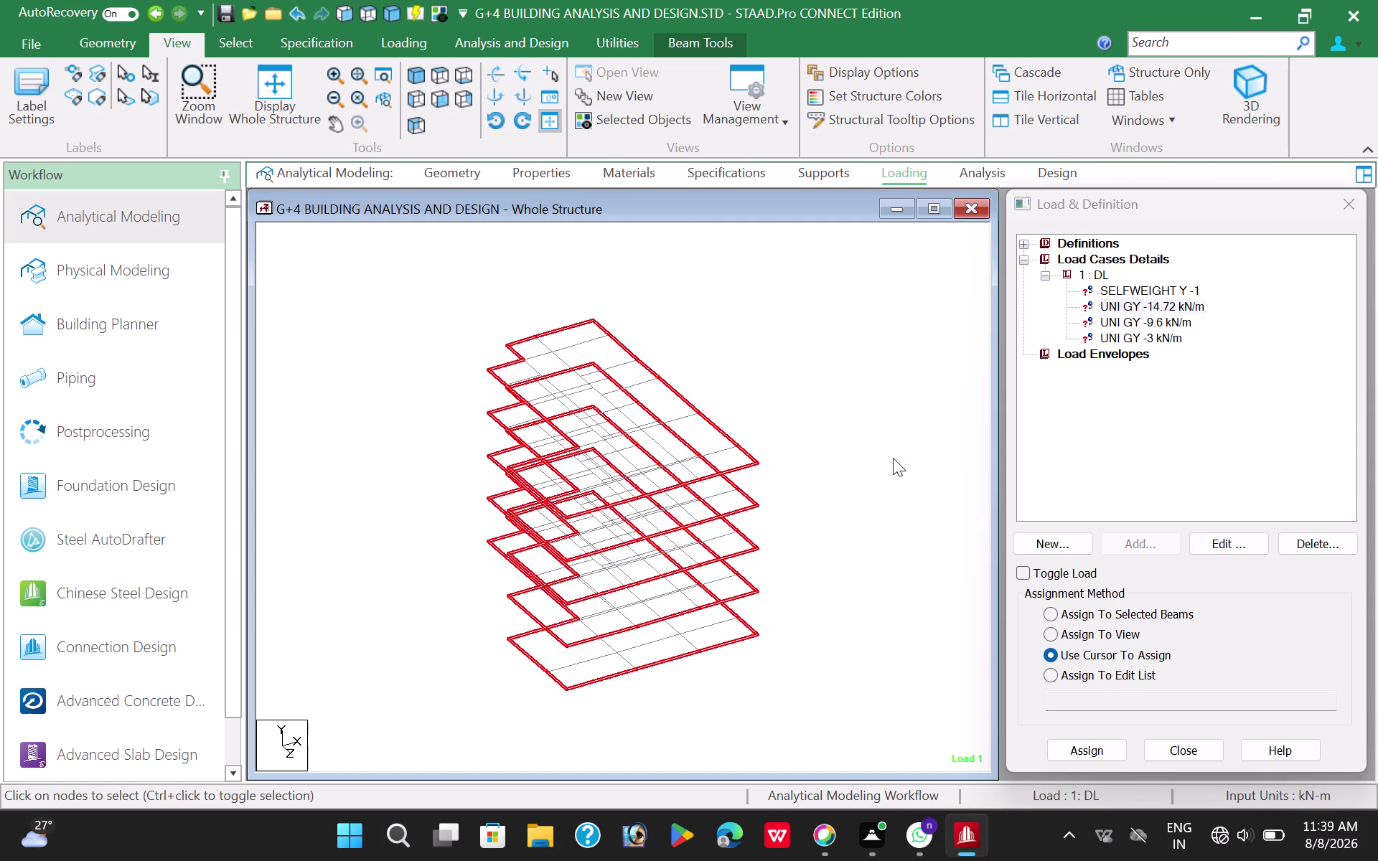
click(1051, 616)
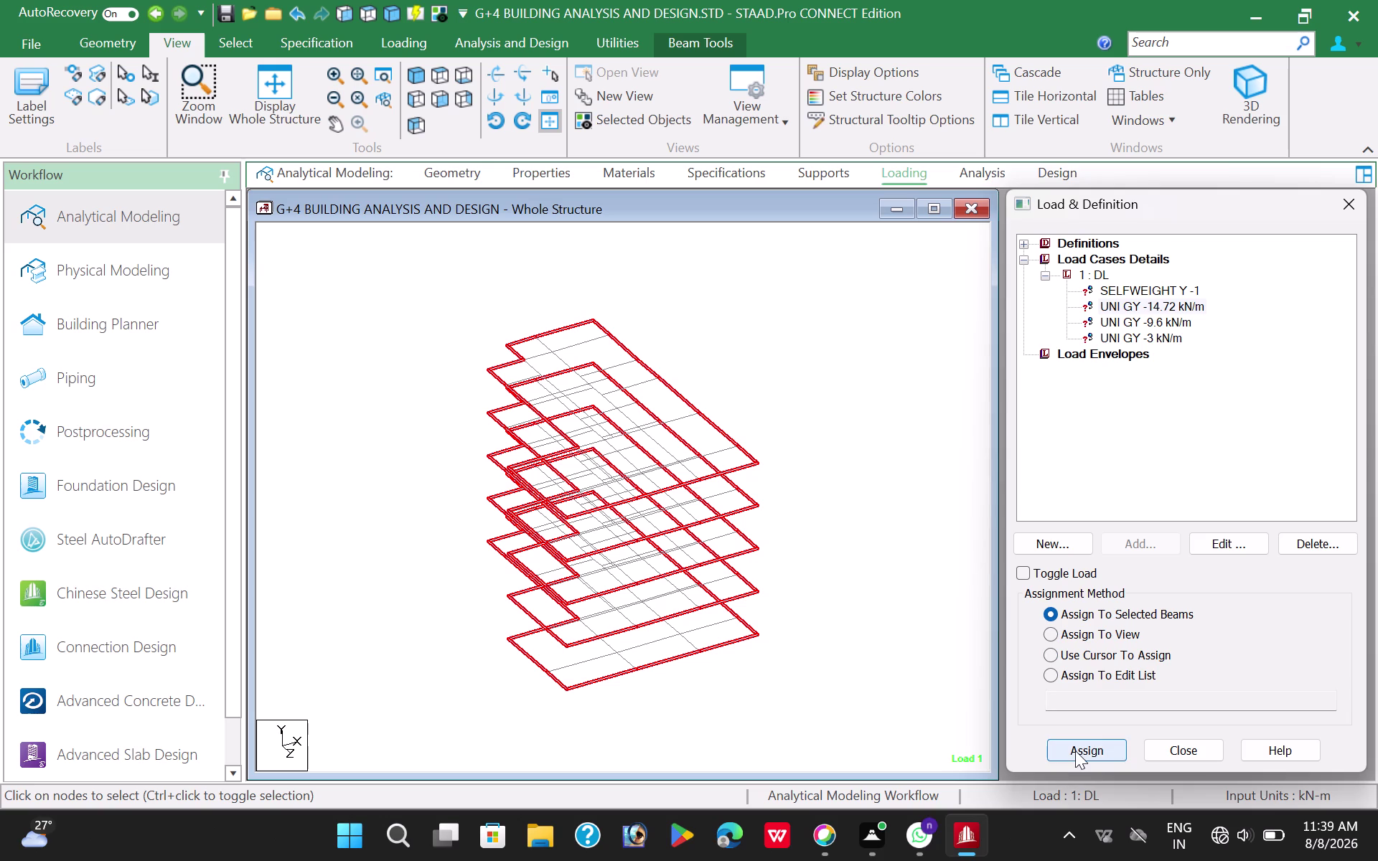
Assign the -9.6 kN/m load to the selected perimeter beams and return to Top view.
click(1076, 751)
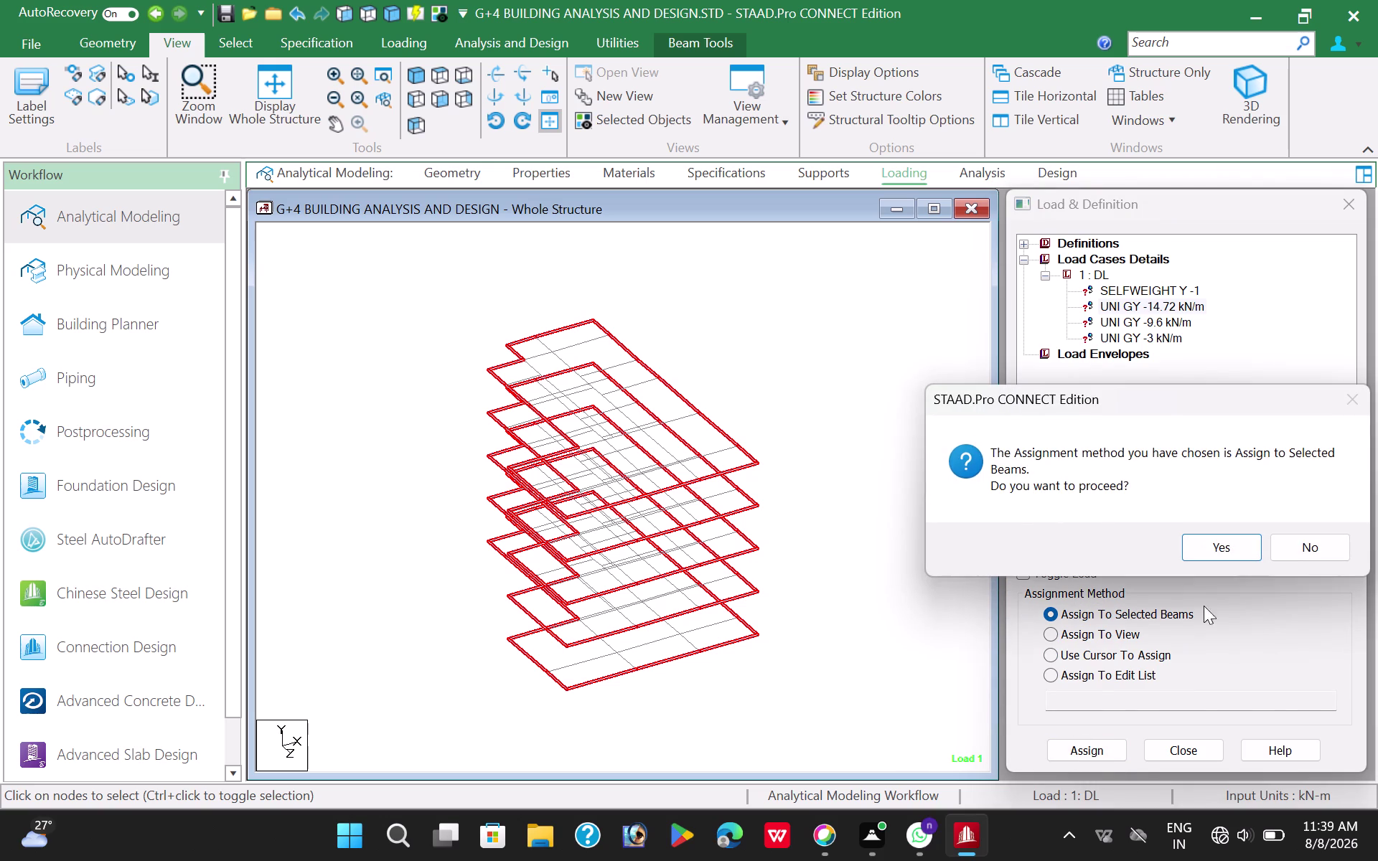
click(1231, 541)
click(1162, 322)
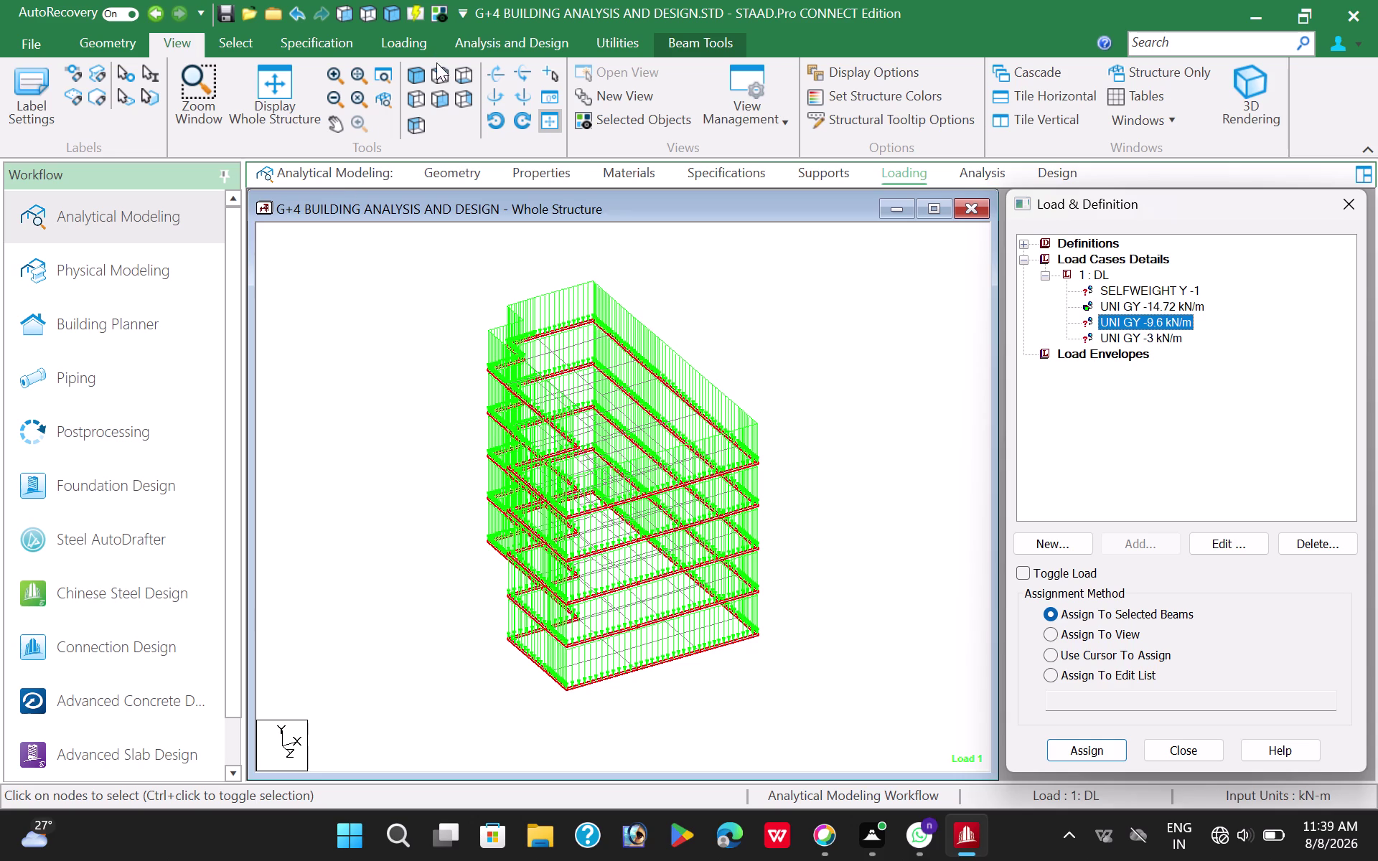
click(440, 82)
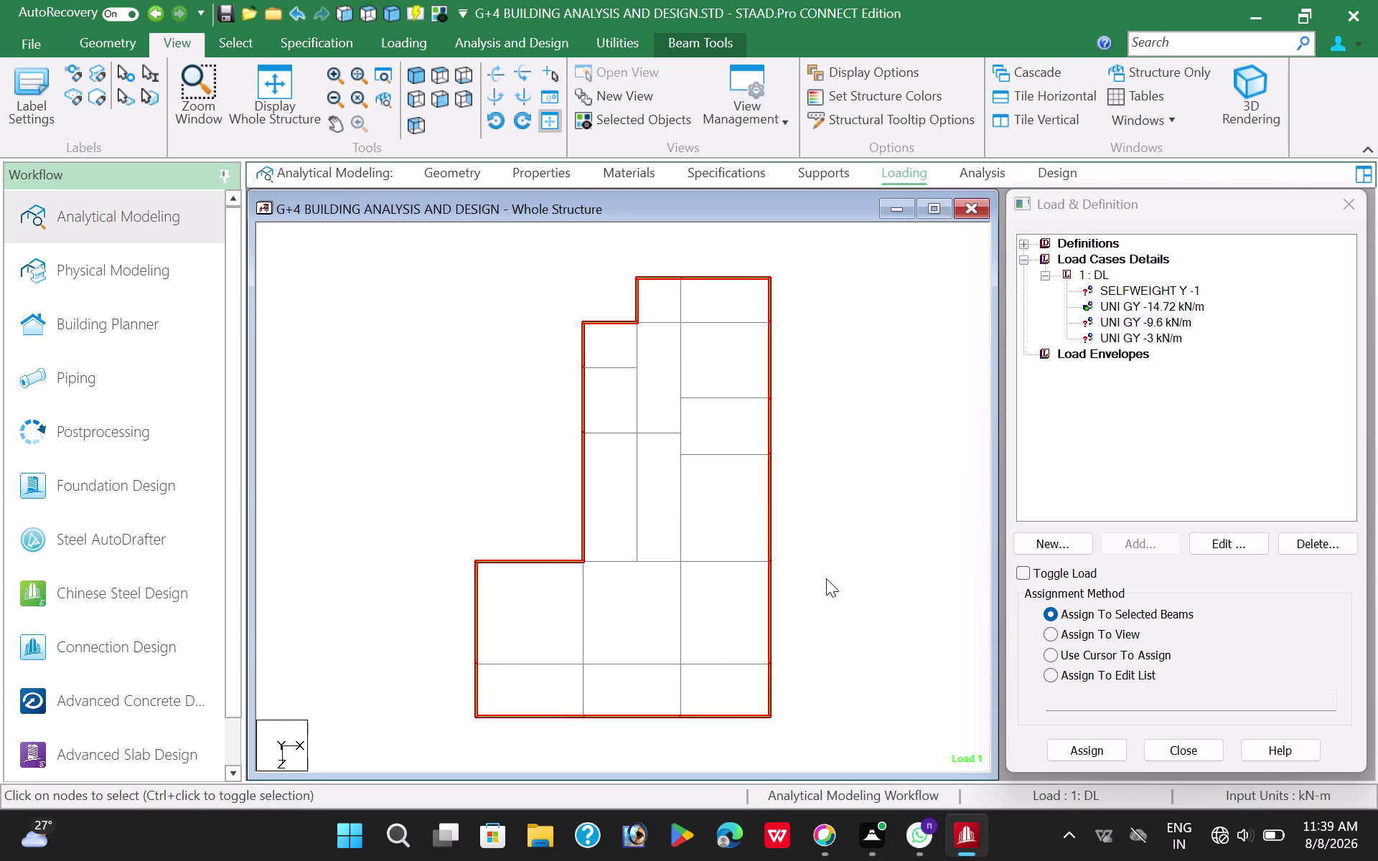
drag(491, 647, 502, 665)
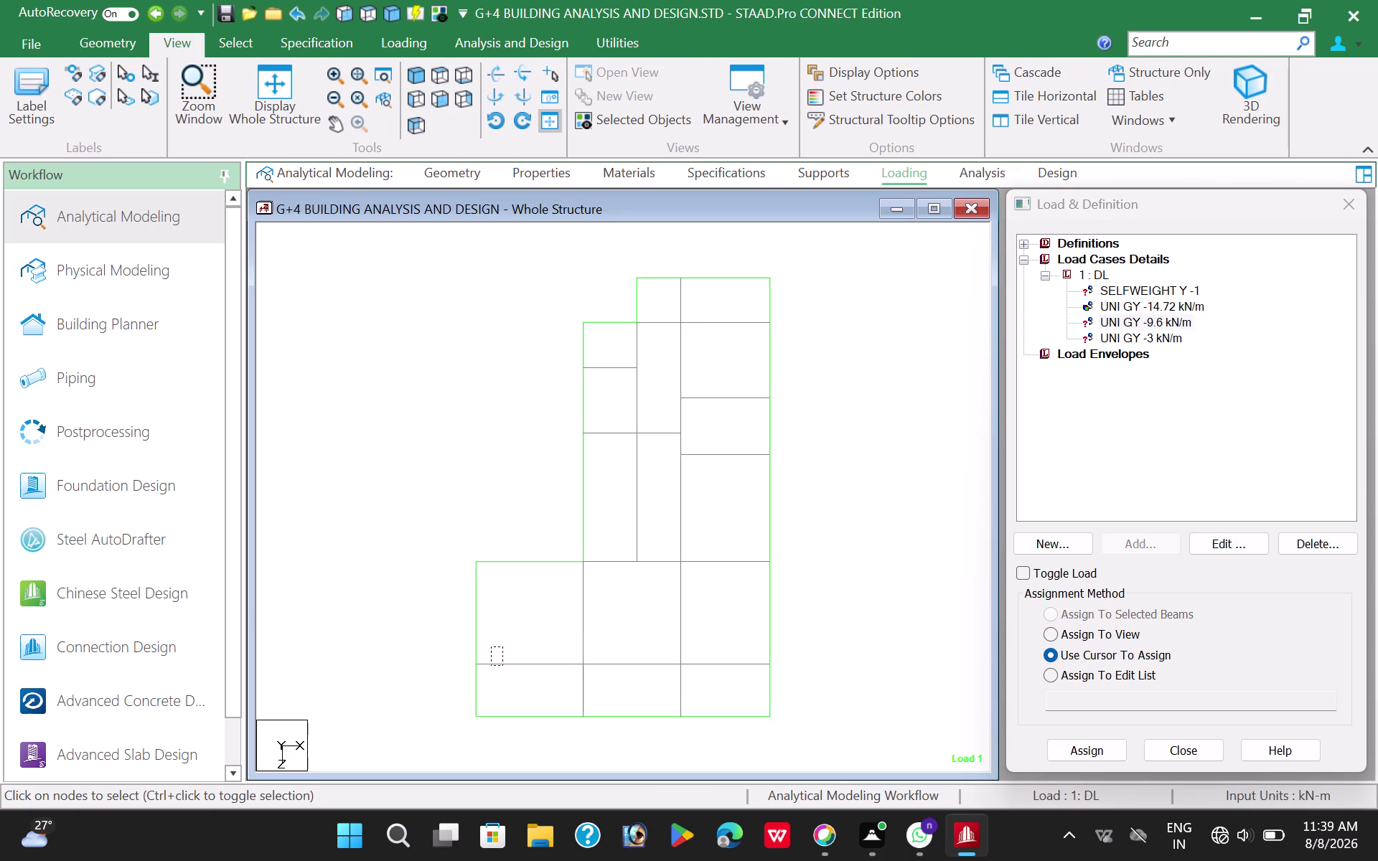
Load the lower, middle stepped and upper-right short interior beams in plan.
drag(503, 665, 741, 685)
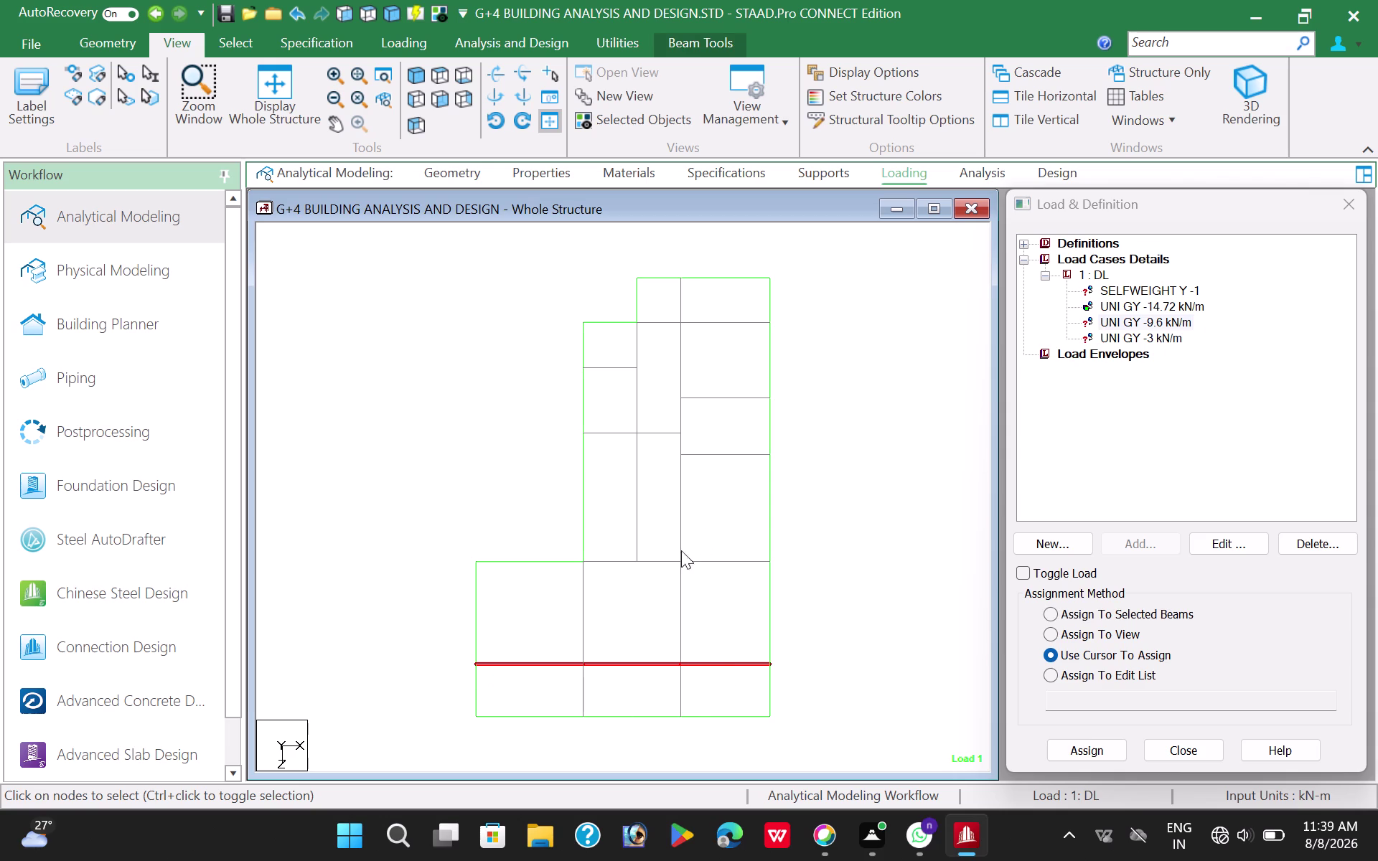
drag(588, 552, 727, 572)
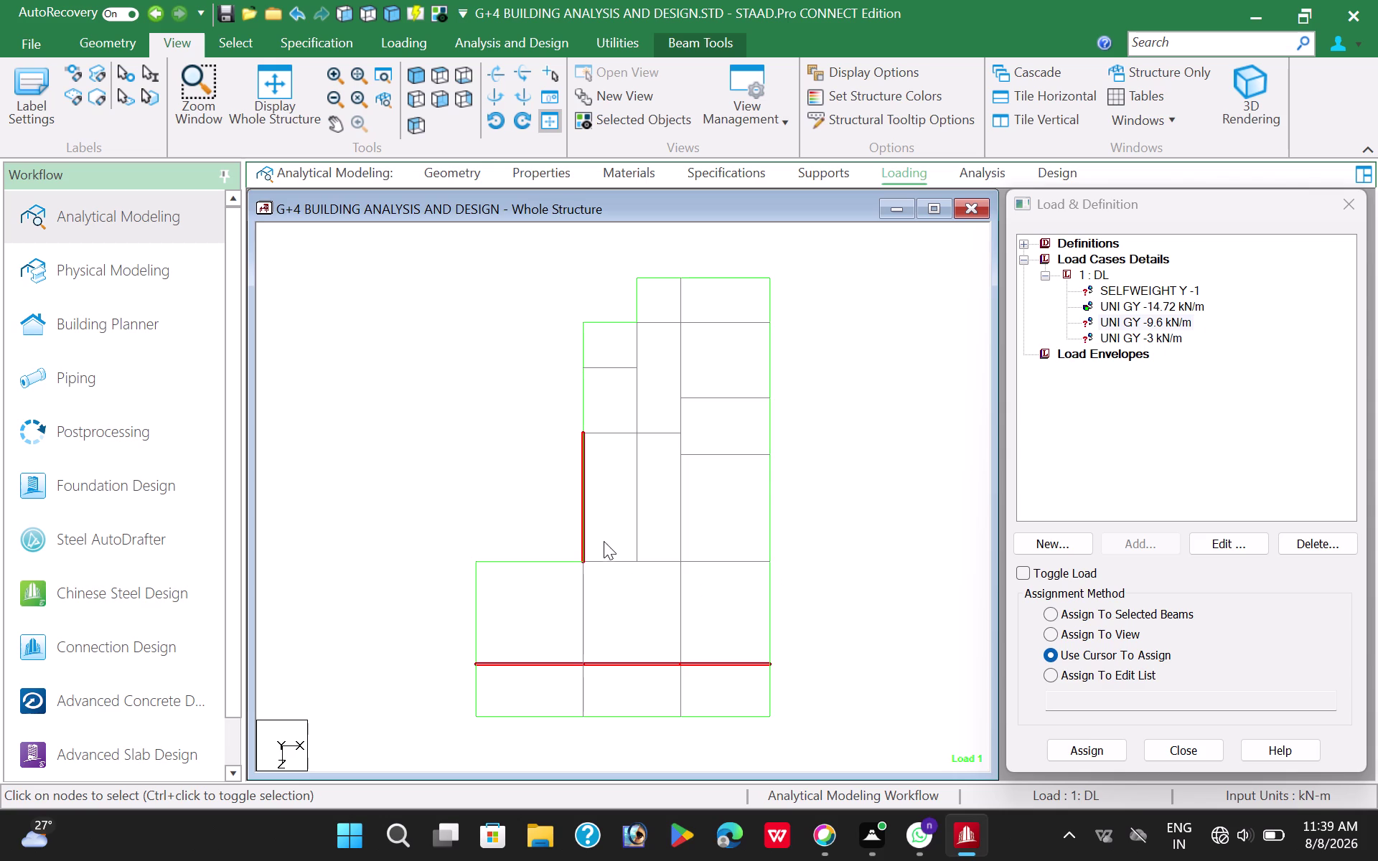
click(583, 524)
drag(601, 550, 661, 569)
drag(661, 569, 770, 580)
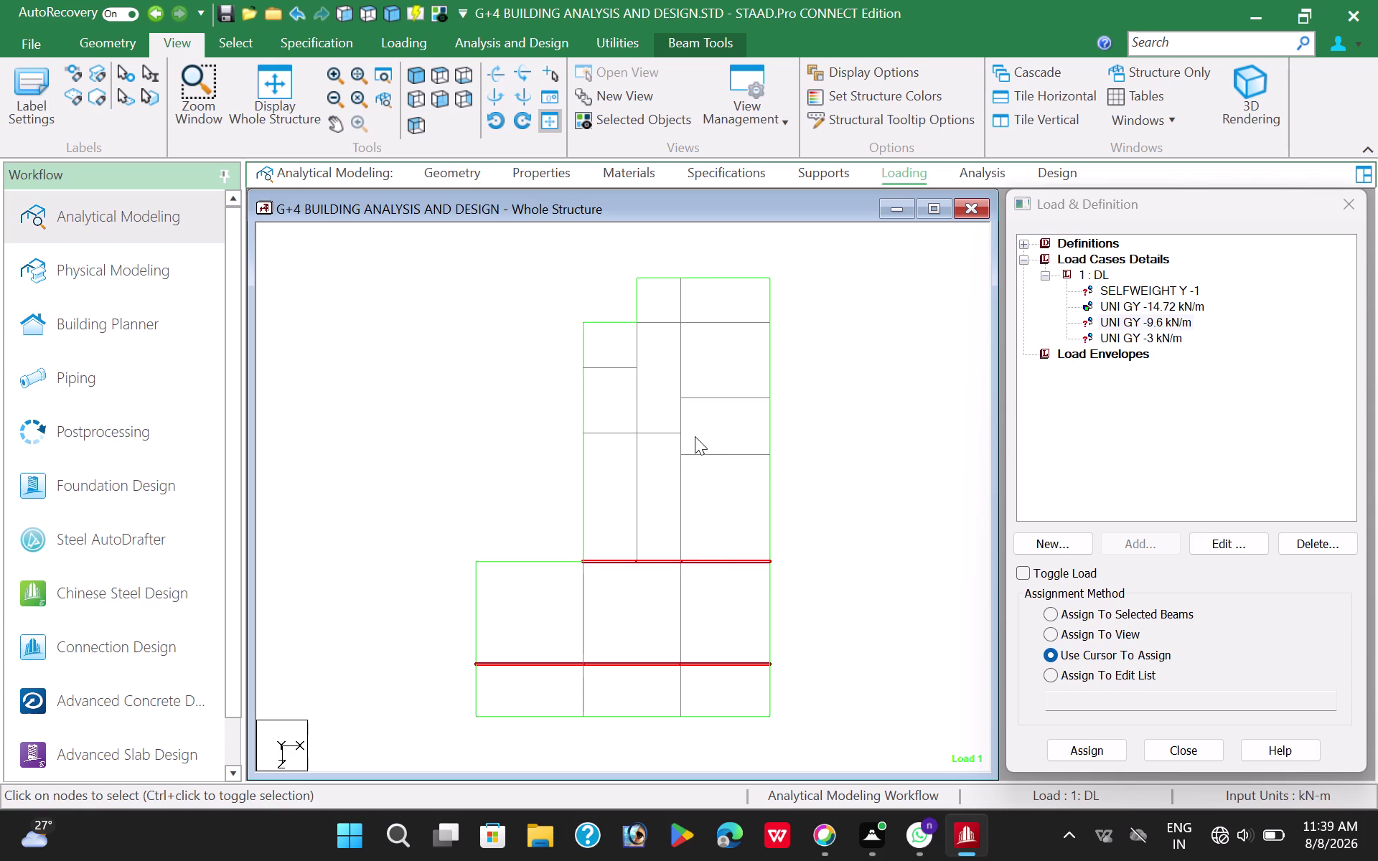
drag(671, 447, 777, 467)
drag(672, 383, 766, 410)
drag(644, 304, 667, 334)
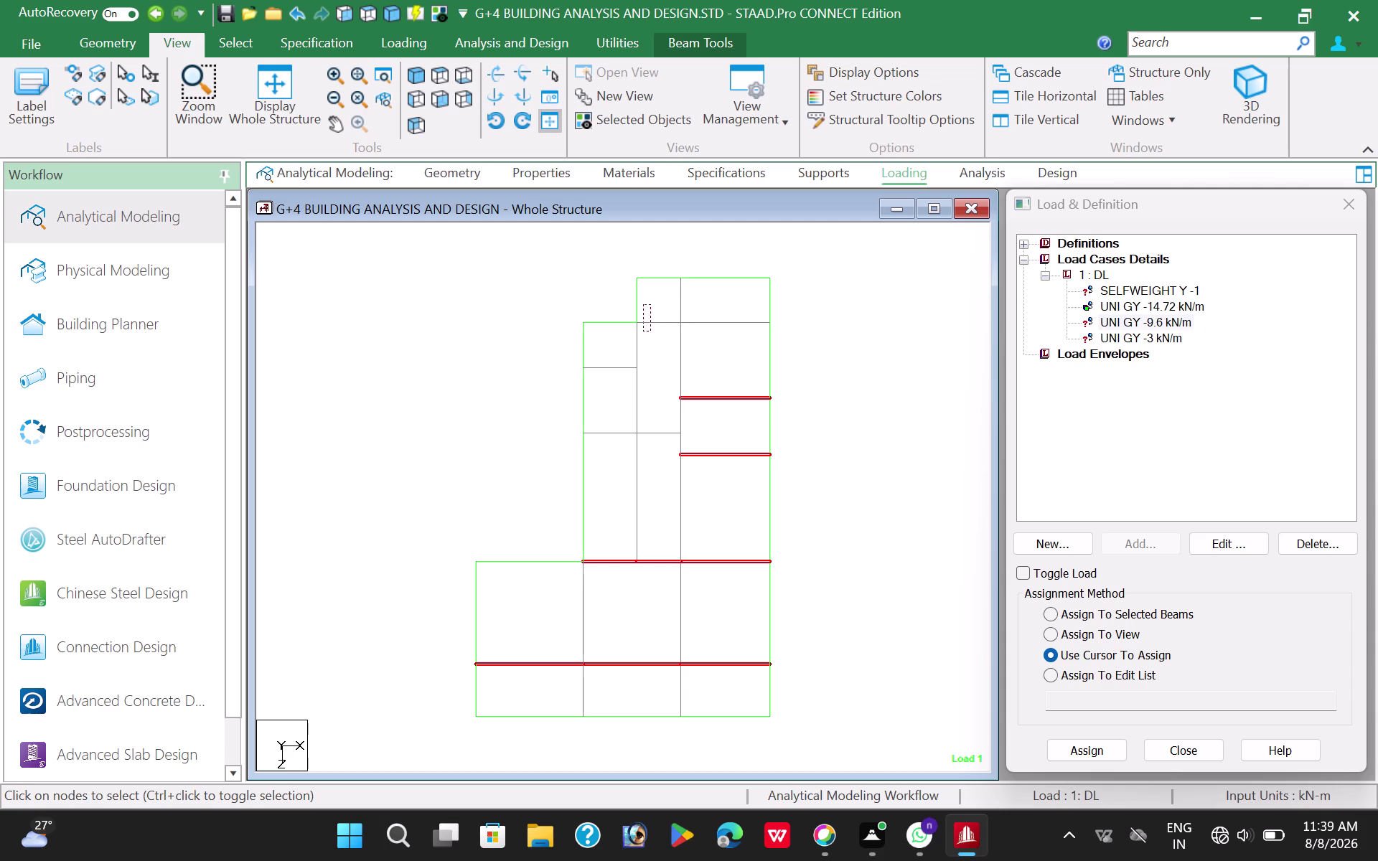
Load the upper horizontal, upper-right vertical, long left and short left interior beams.
drag(667, 333, 763, 338)
drag(671, 286, 689, 574)
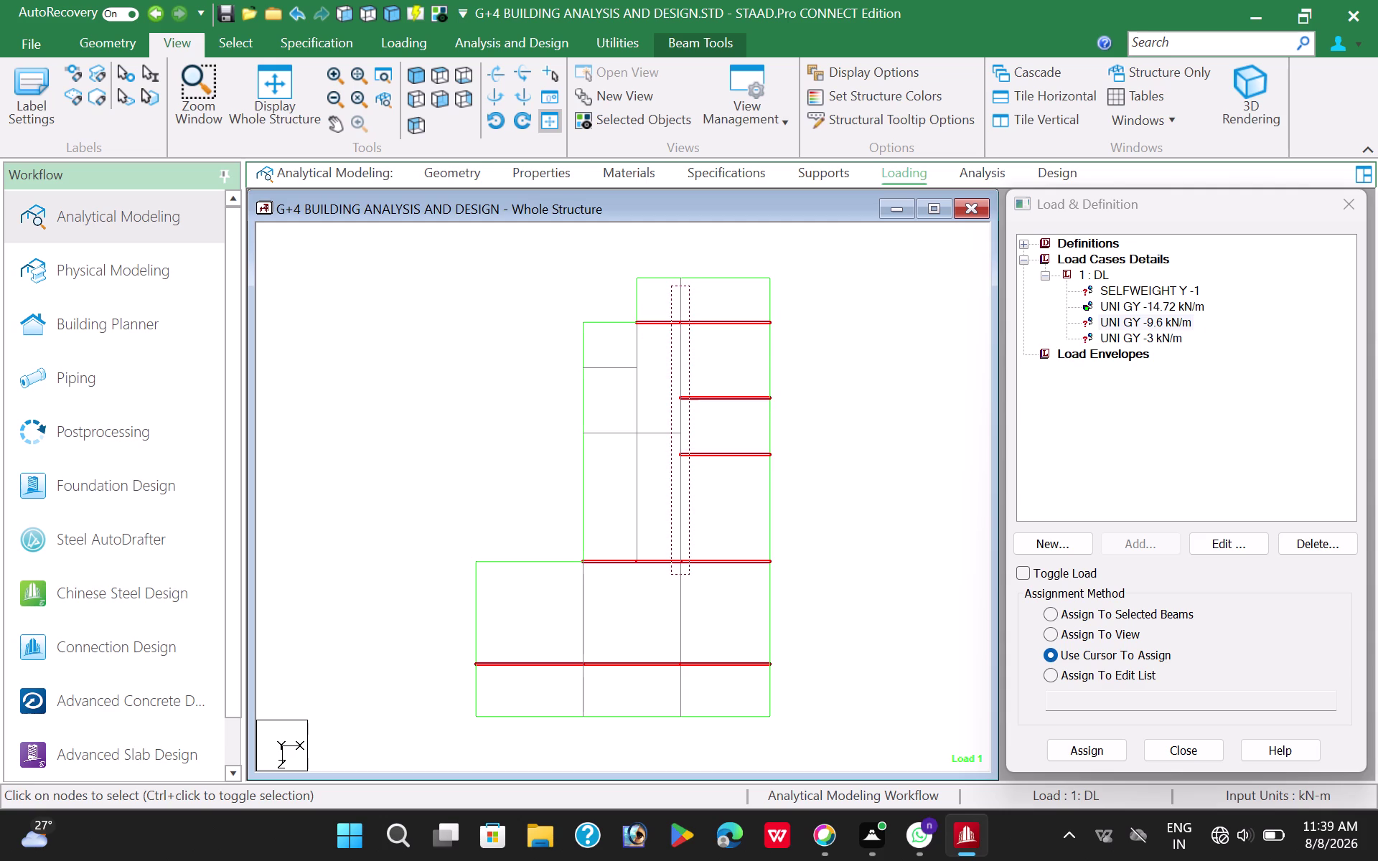
drag(689, 574, 691, 566)
drag(690, 566, 690, 459)
drag(690, 459, 690, 458)
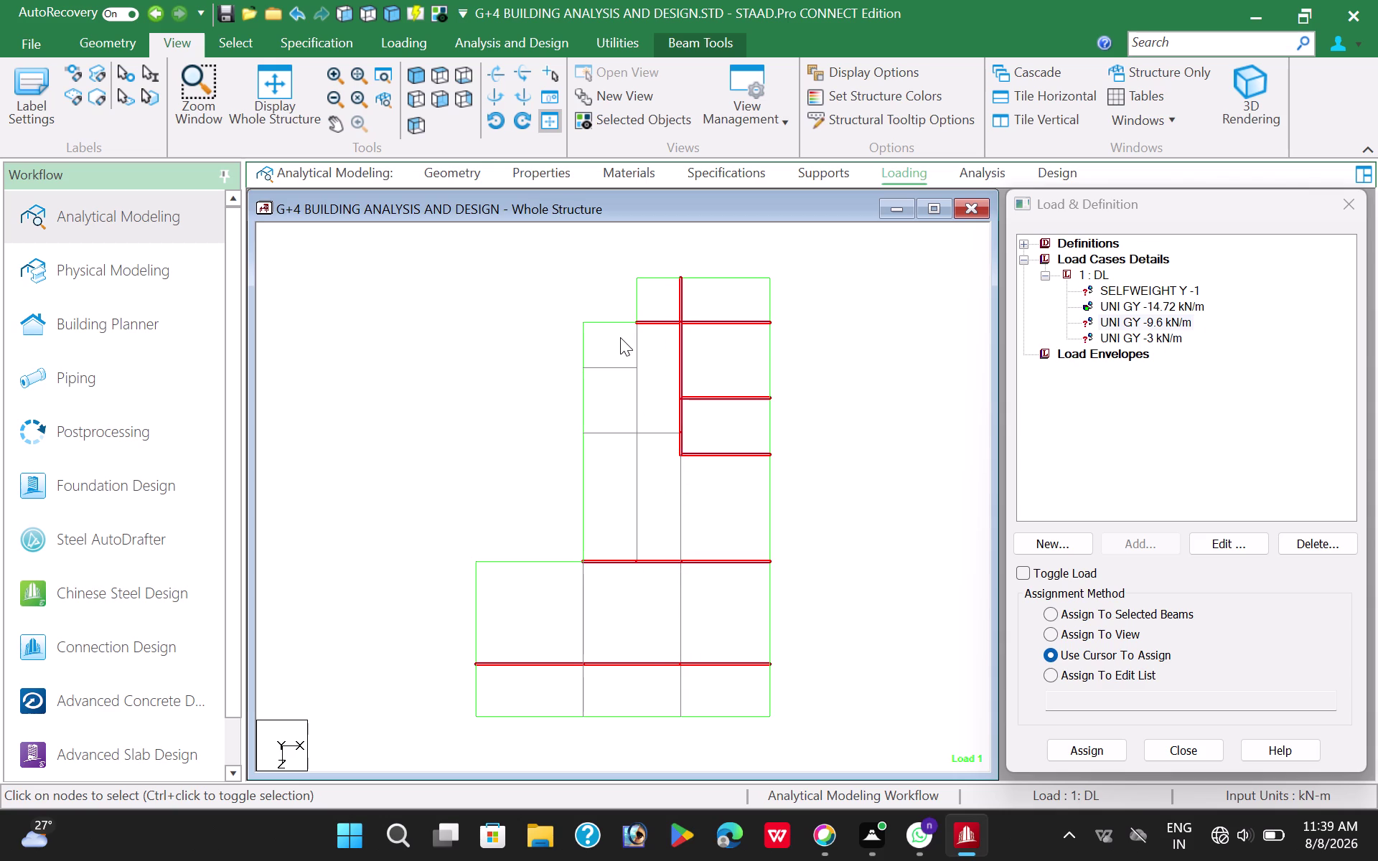
drag(627, 328, 632, 504)
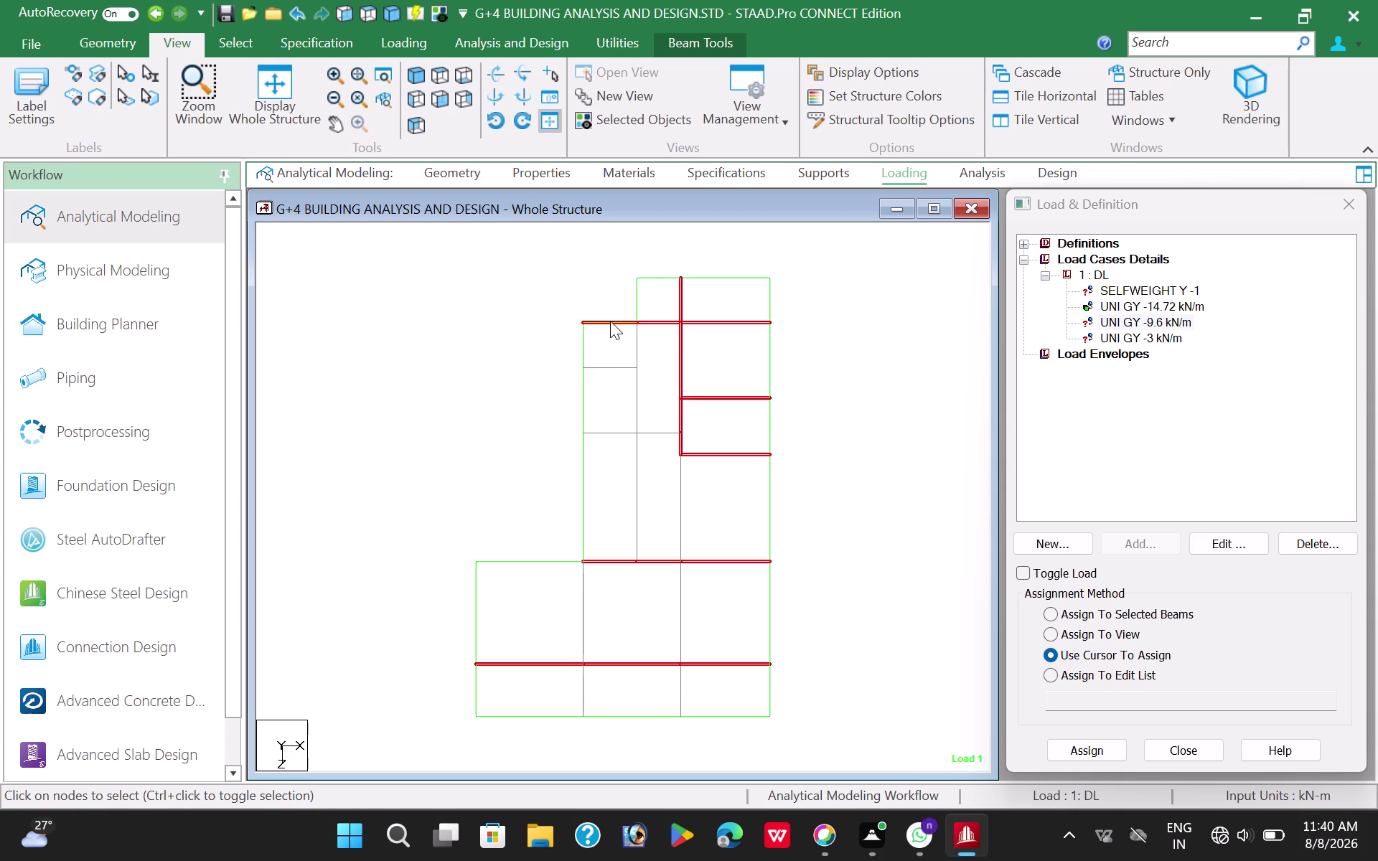
click(611, 321)
drag(621, 328, 648, 543)
drag(593, 352, 632, 376)
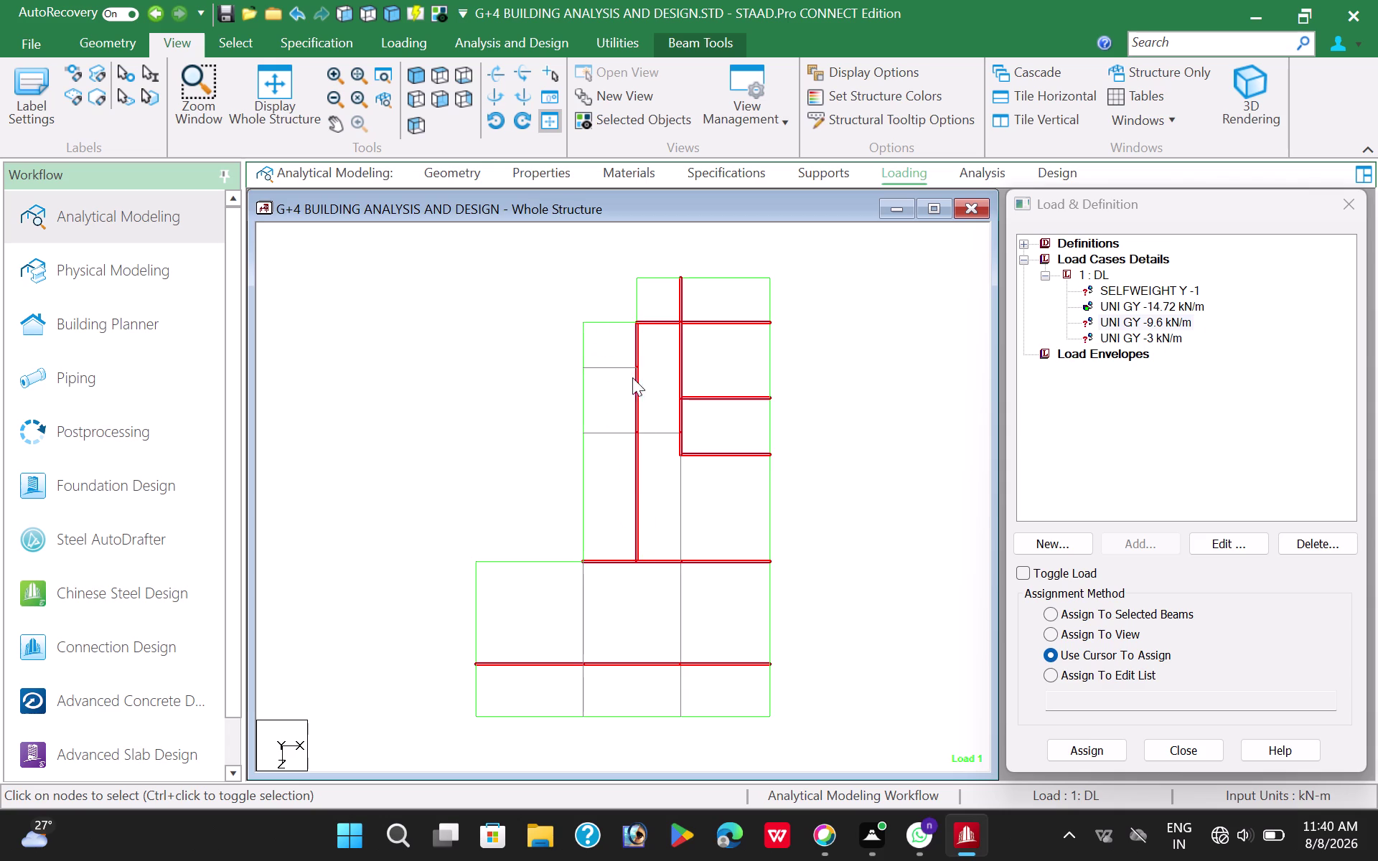
drag(595, 419, 637, 445)
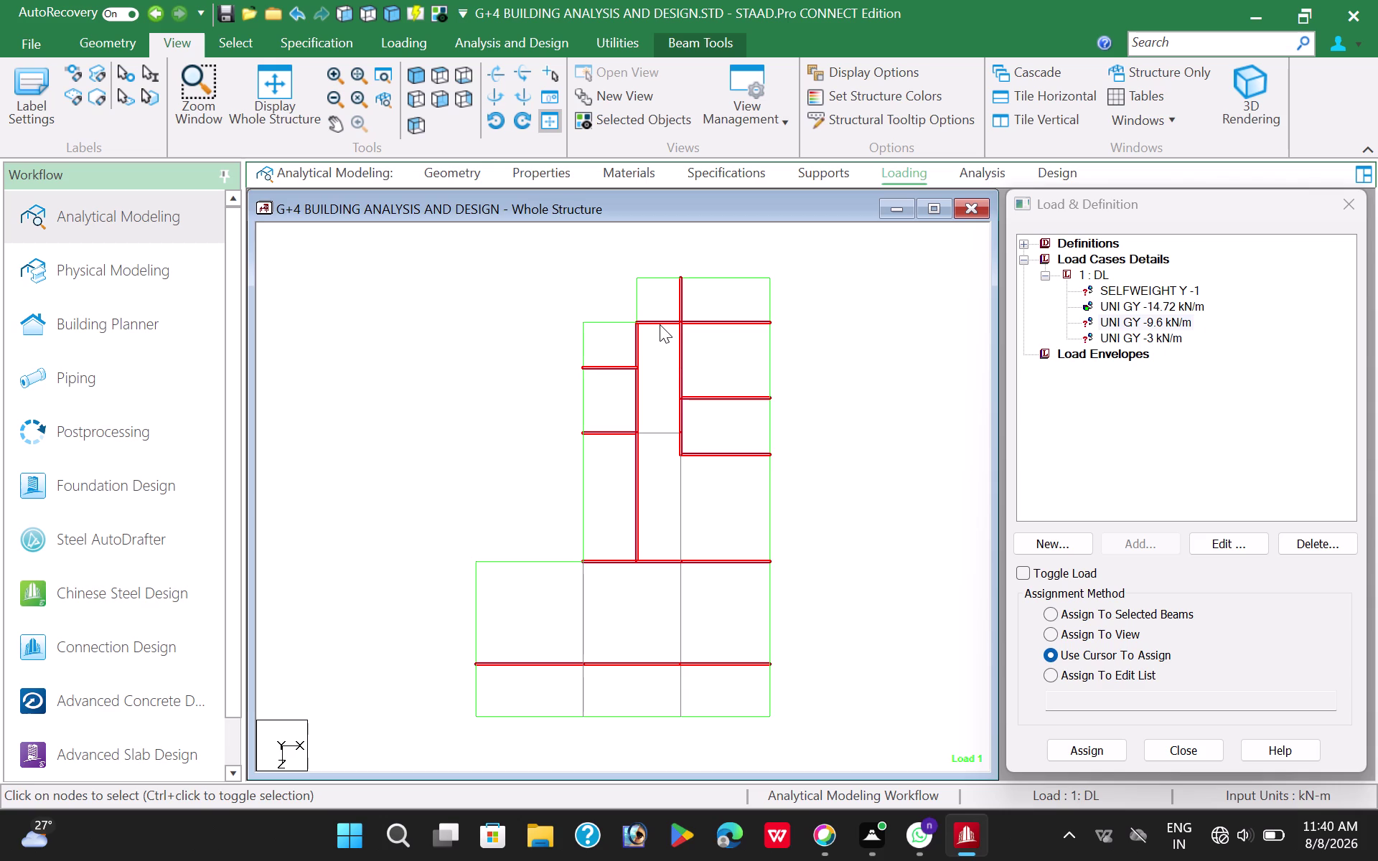
click(659, 324)
click(413, 80)
Check the loaded beams in Front, Side and Back views, then return to Top.
scroll(up, 3)
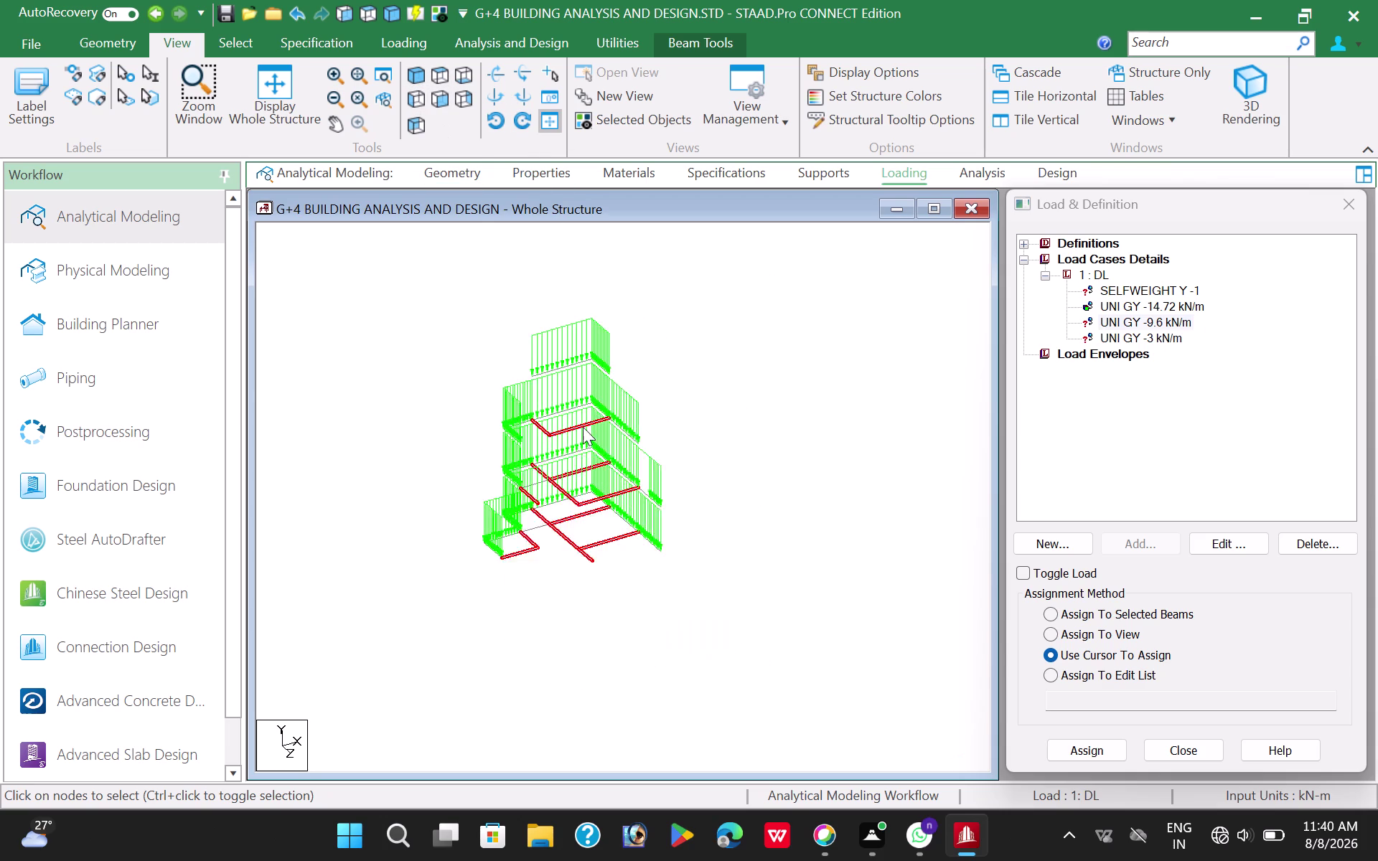
scroll(up, 3)
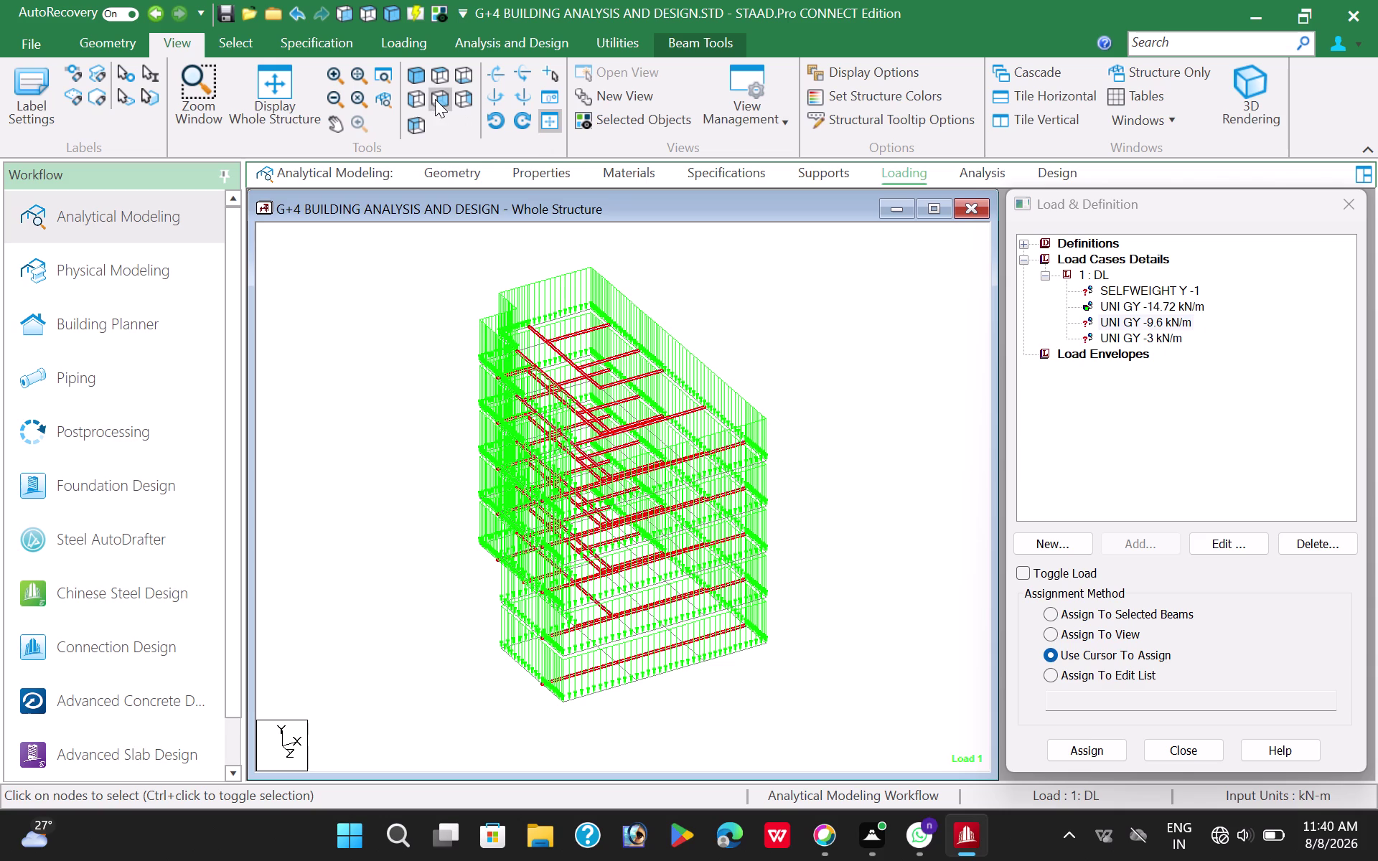
click(418, 96)
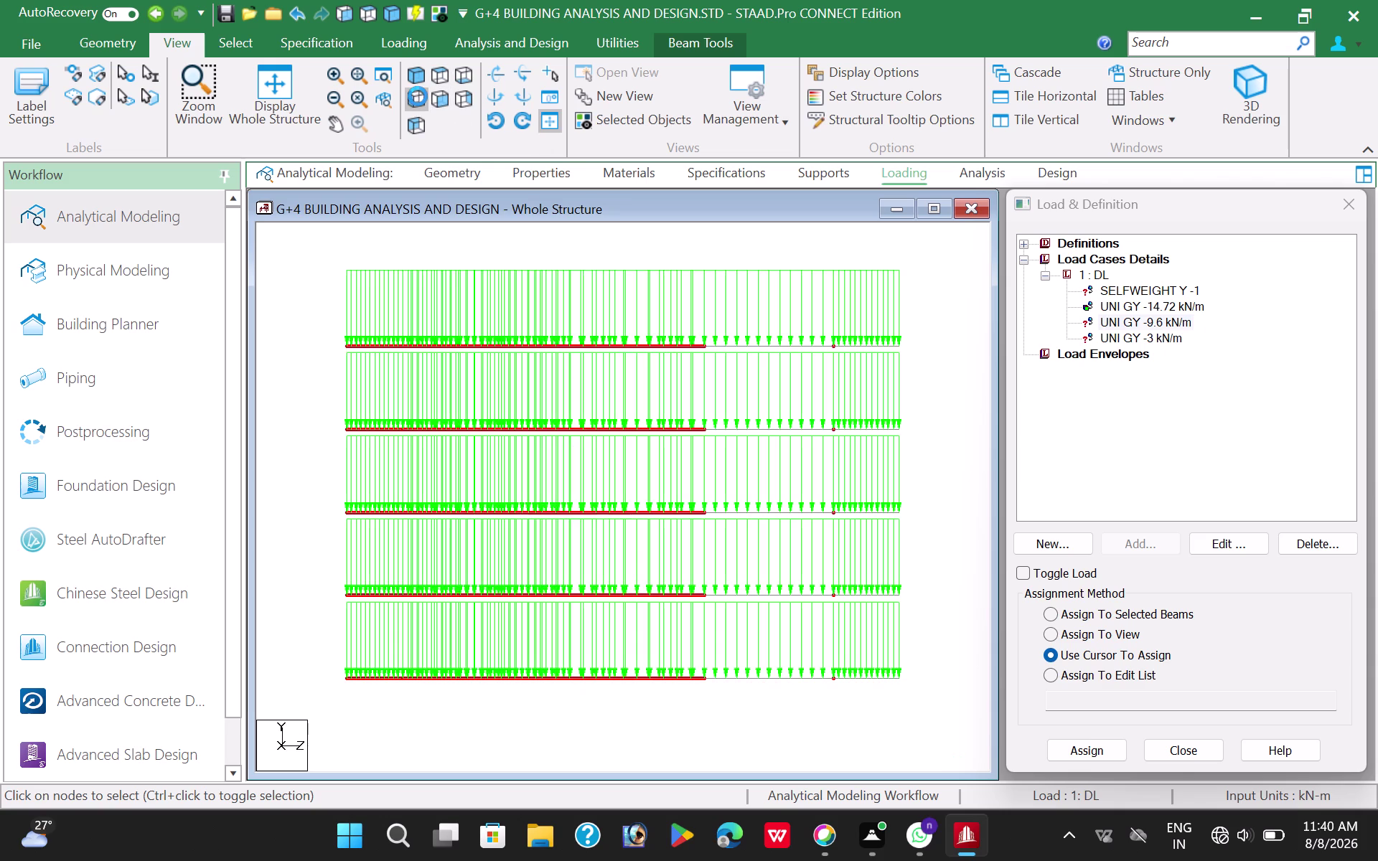
click(440, 101)
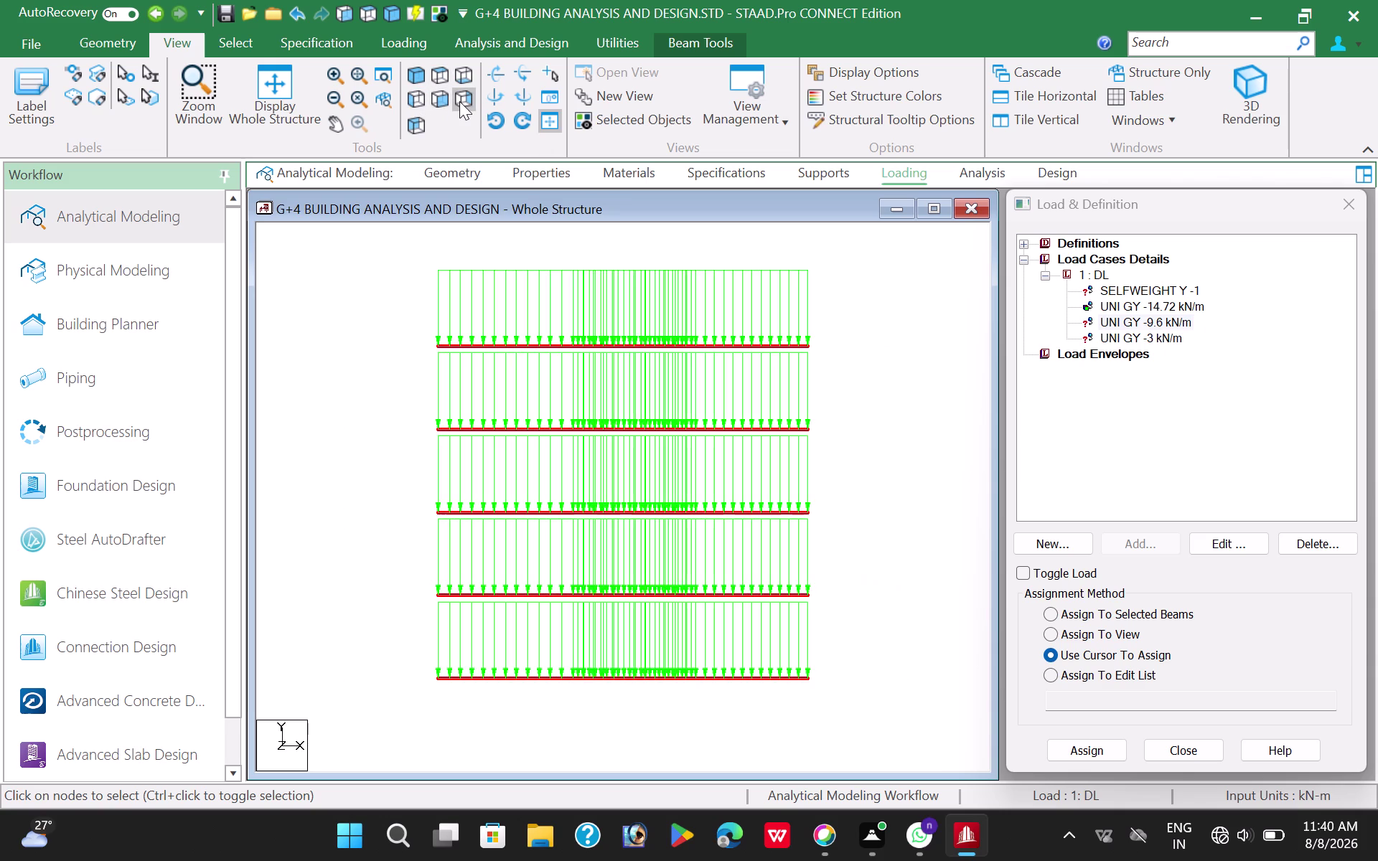
click(459, 101)
click(417, 126)
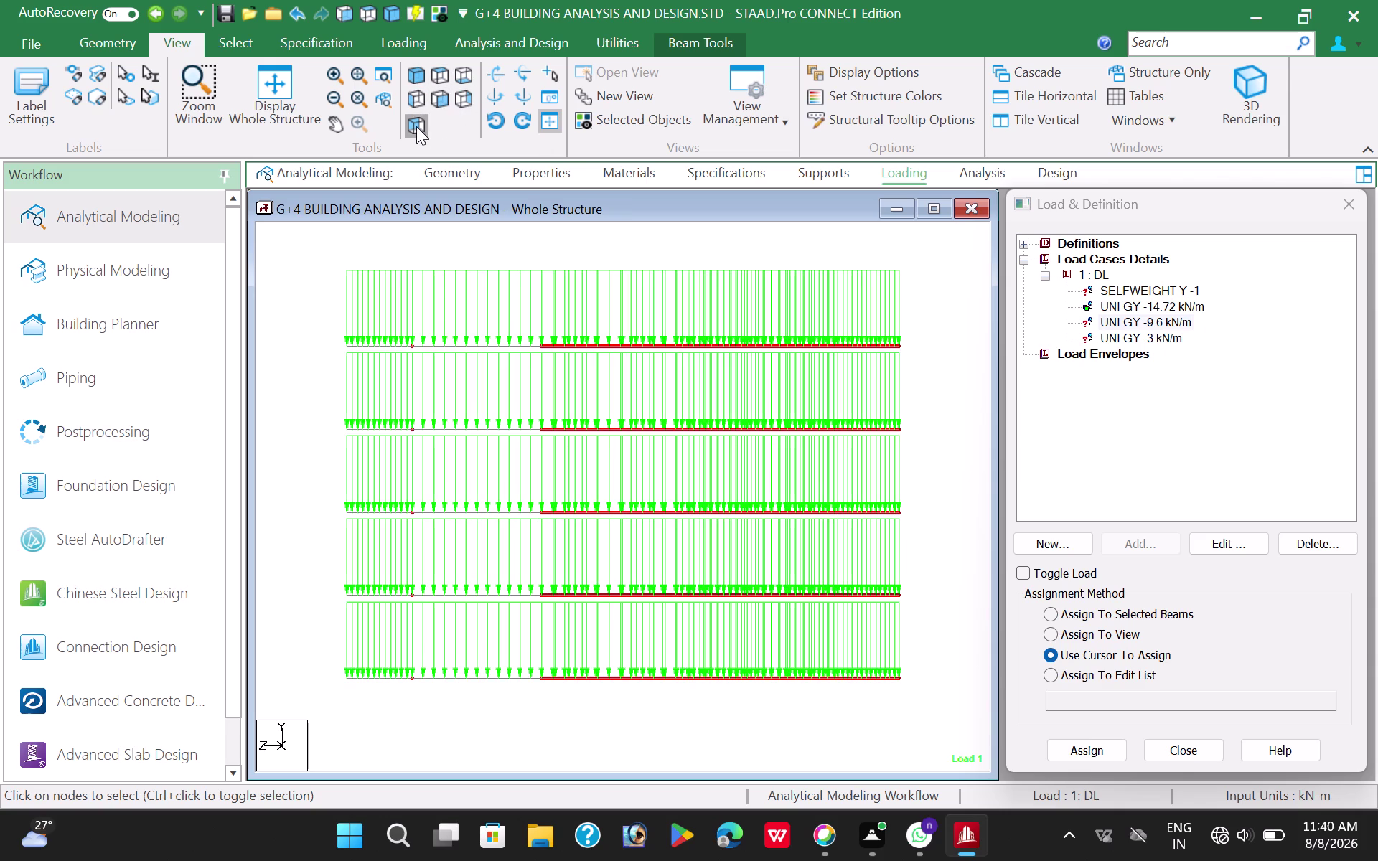
click(440, 72)
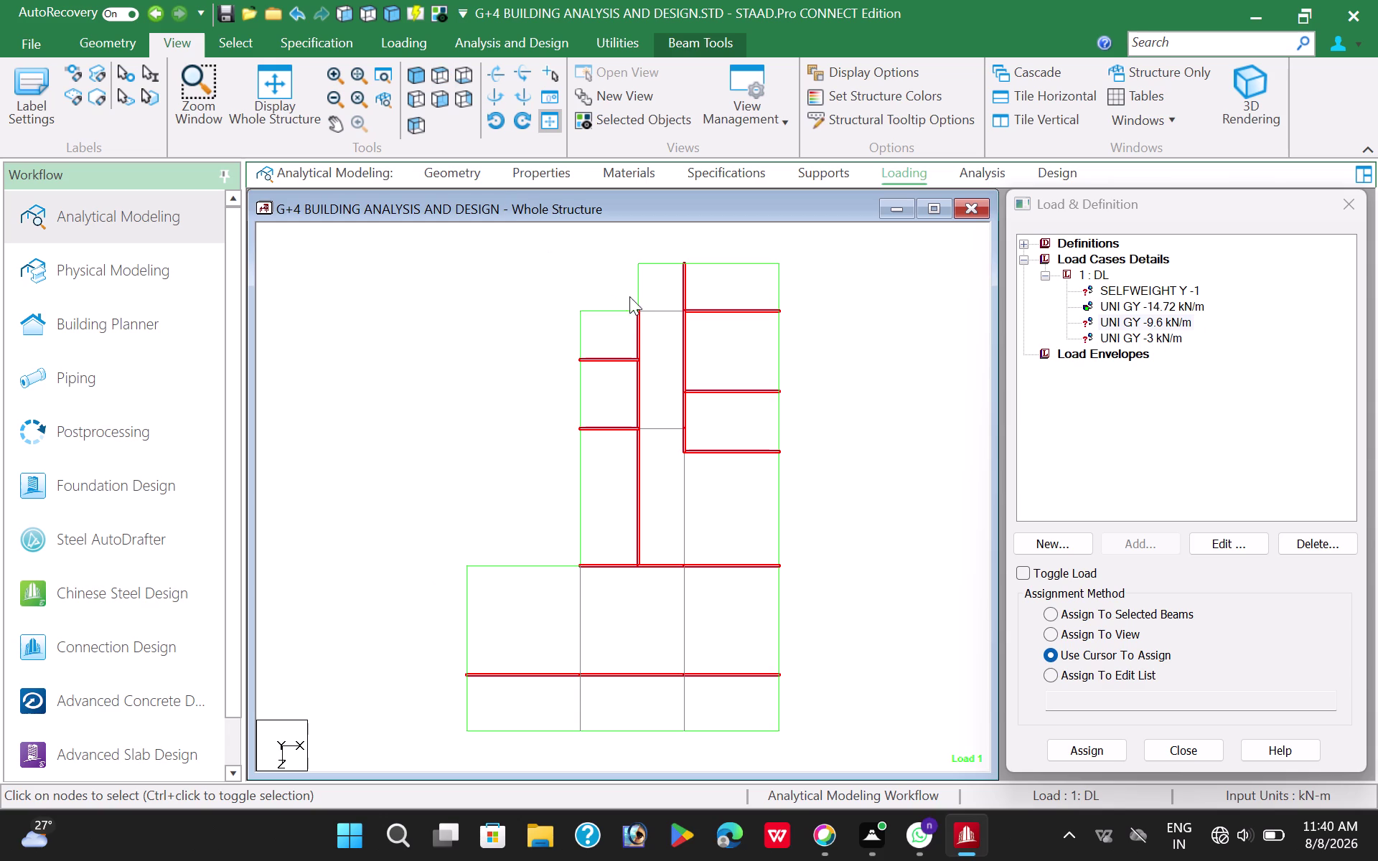
Clear the current beam markings in the top plan.
drag(646, 301, 779, 330)
drag(704, 292, 713, 306)
drag(713, 306, 777, 333)
drag(641, 293, 783, 329)
click(636, 275)
click(543, 318)
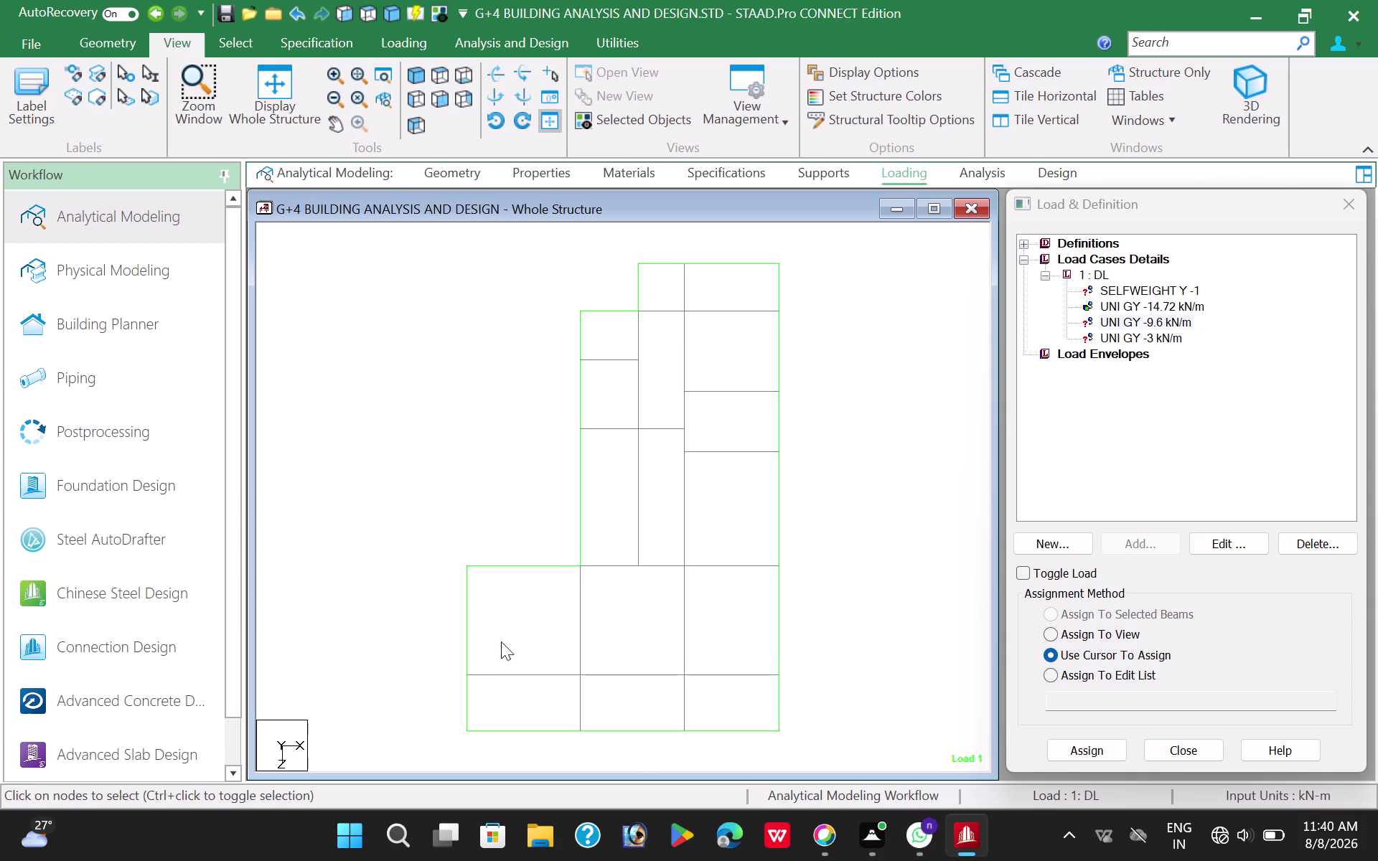
Select the lower and middle stepped interior beams of the plan again.
drag(479, 660, 773, 696)
drag(585, 550, 610, 581)
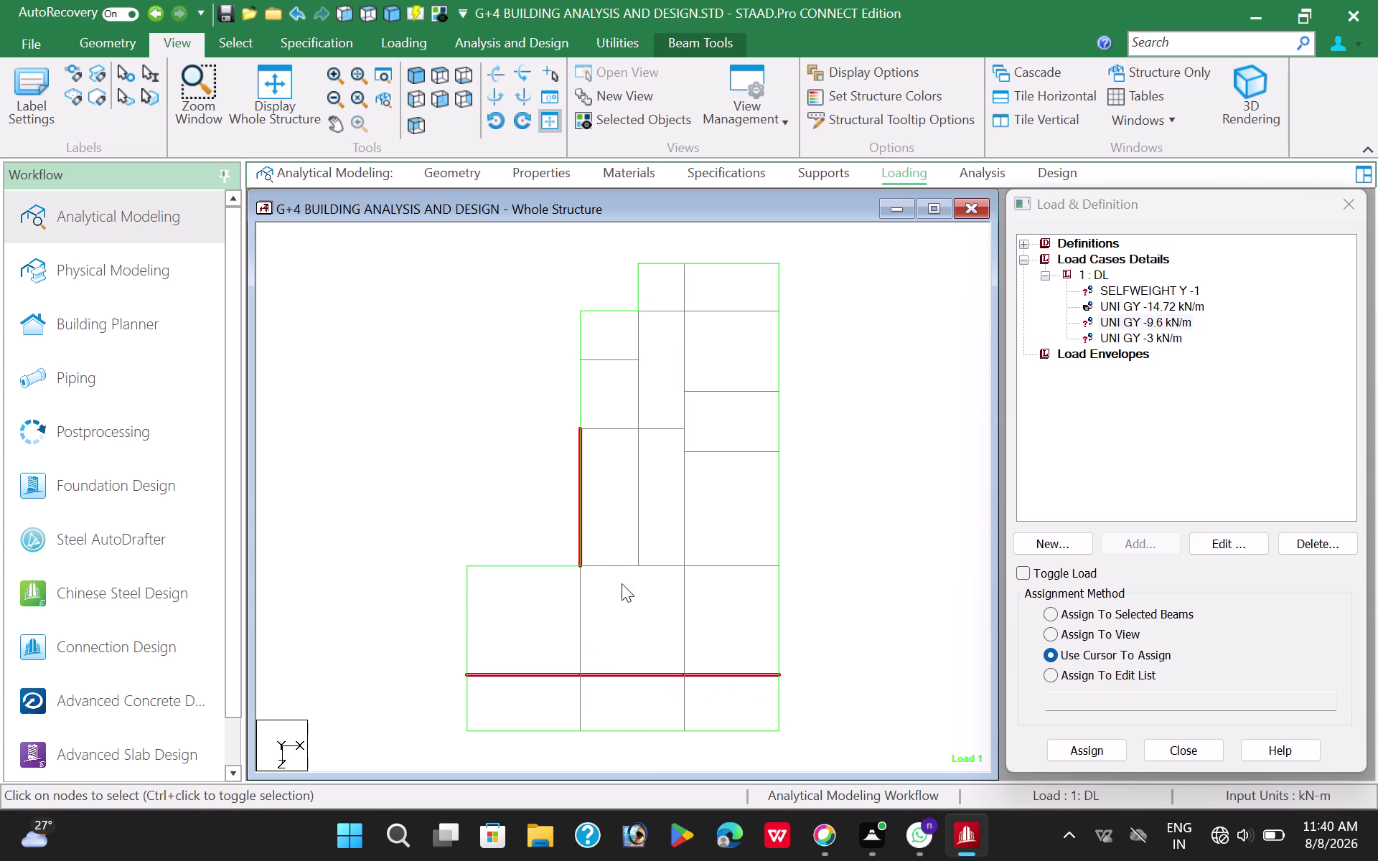
drag(610, 581, 756, 585)
click(581, 523)
drag(591, 555, 669, 588)
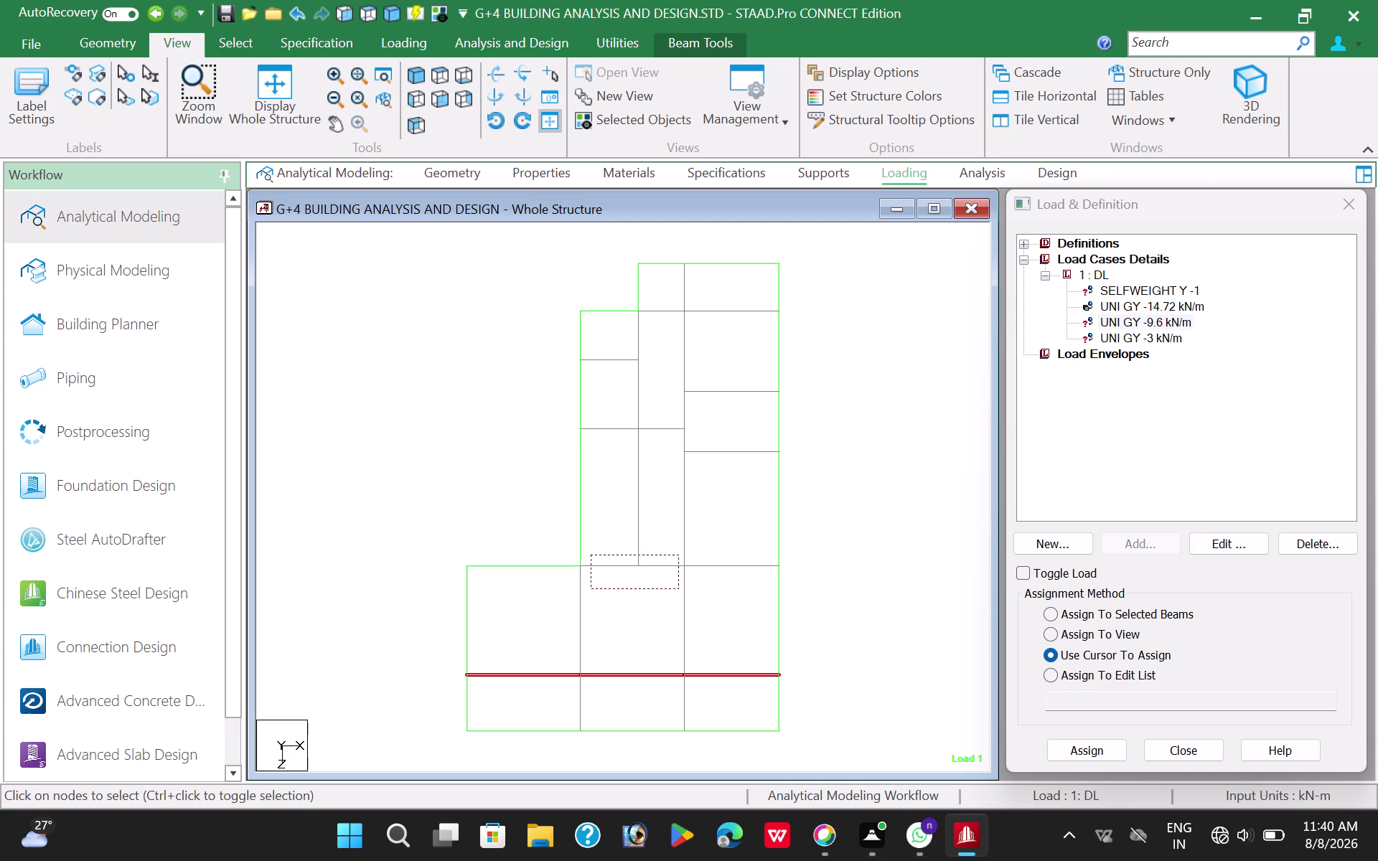
drag(670, 588, 774, 589)
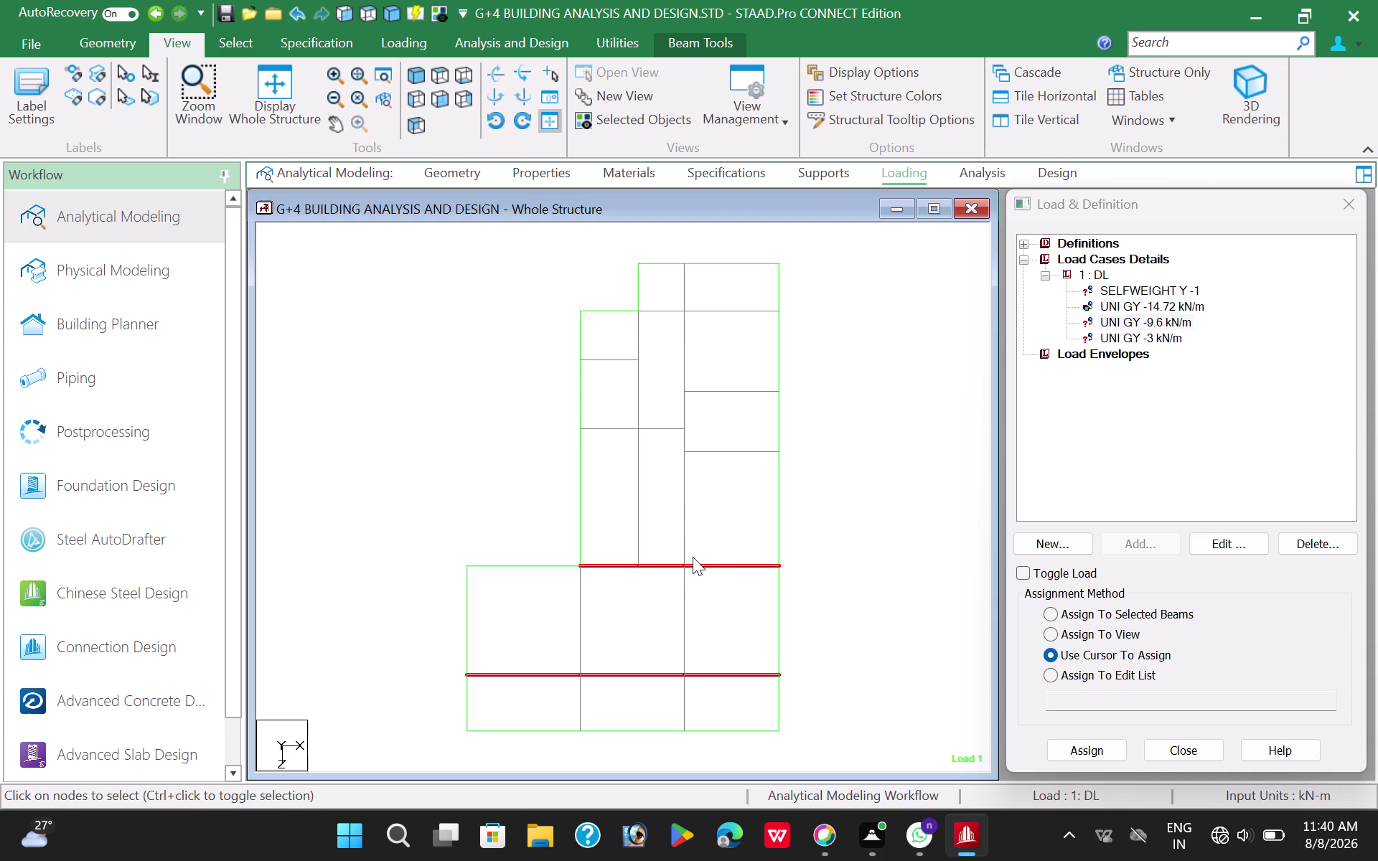
Add the left vertical, short left, top and upper-right vertical interior beams.
drag(592, 410, 634, 442)
drag(629, 321, 644, 548)
drag(644, 547, 644, 554)
drag(588, 341, 626, 383)
drag(694, 297, 758, 316)
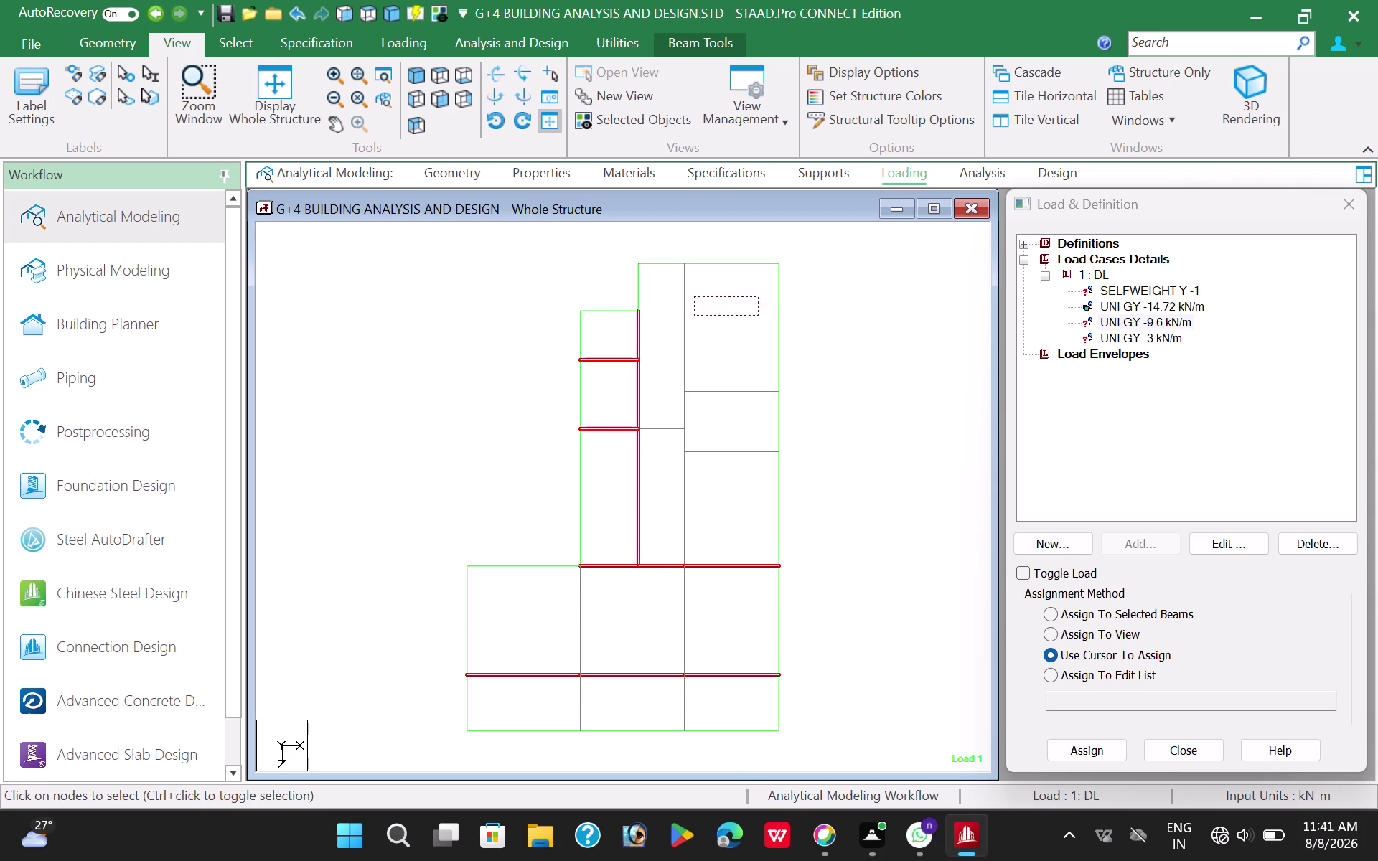
drag(758, 315, 781, 325)
drag(675, 275, 697, 449)
drag(696, 449, 691, 444)
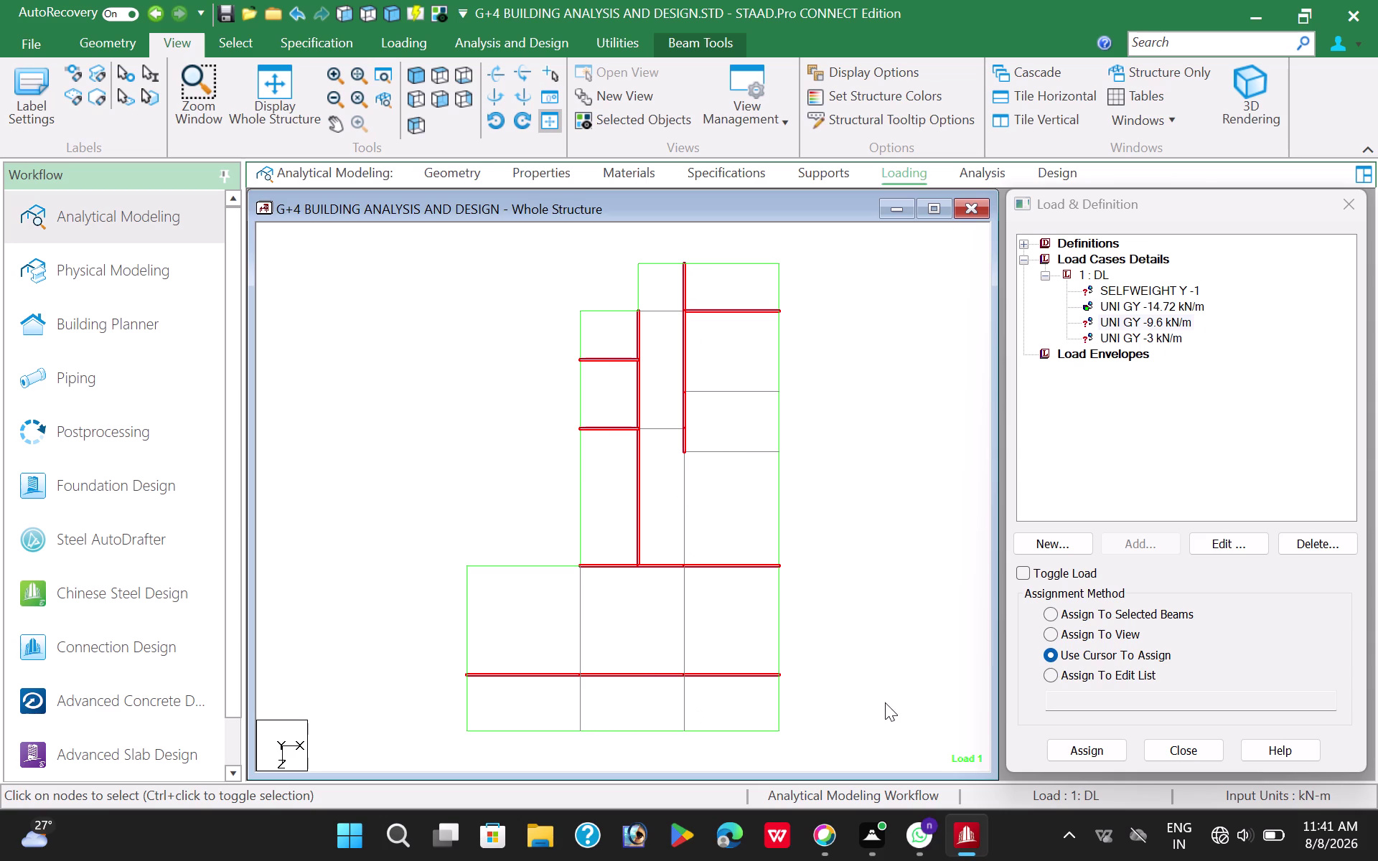
Add the upper-right short beams and set assignment to selected beams.
drag(697, 437, 703, 457)
drag(703, 456, 776, 468)
drag(694, 379, 753, 401)
drag(753, 401, 764, 402)
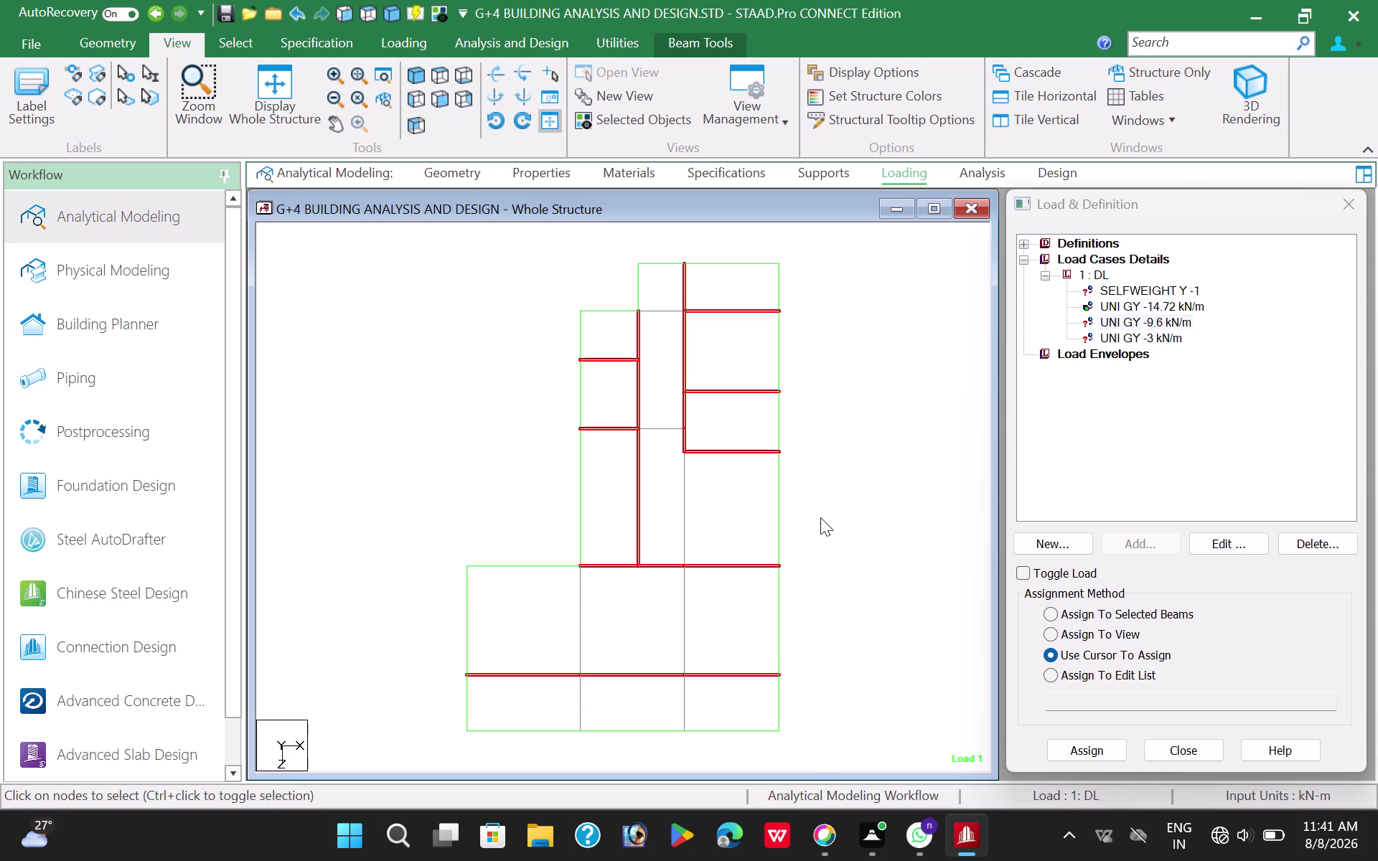
click(1051, 613)
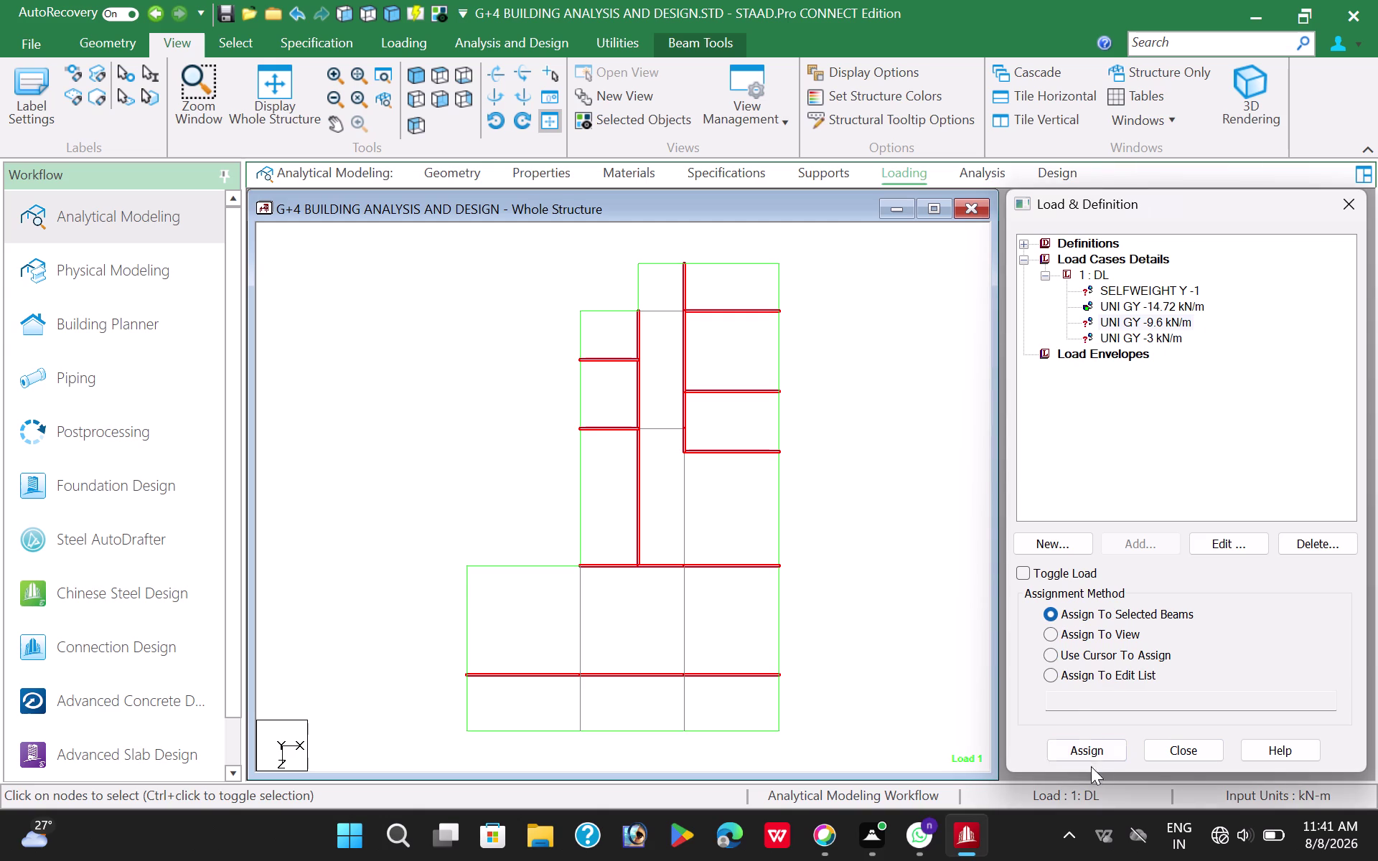
Assign UNI GY -3 kN/m to the selected interior beams, confirm, and clear the selection.
click(1088, 750)
click(1227, 552)
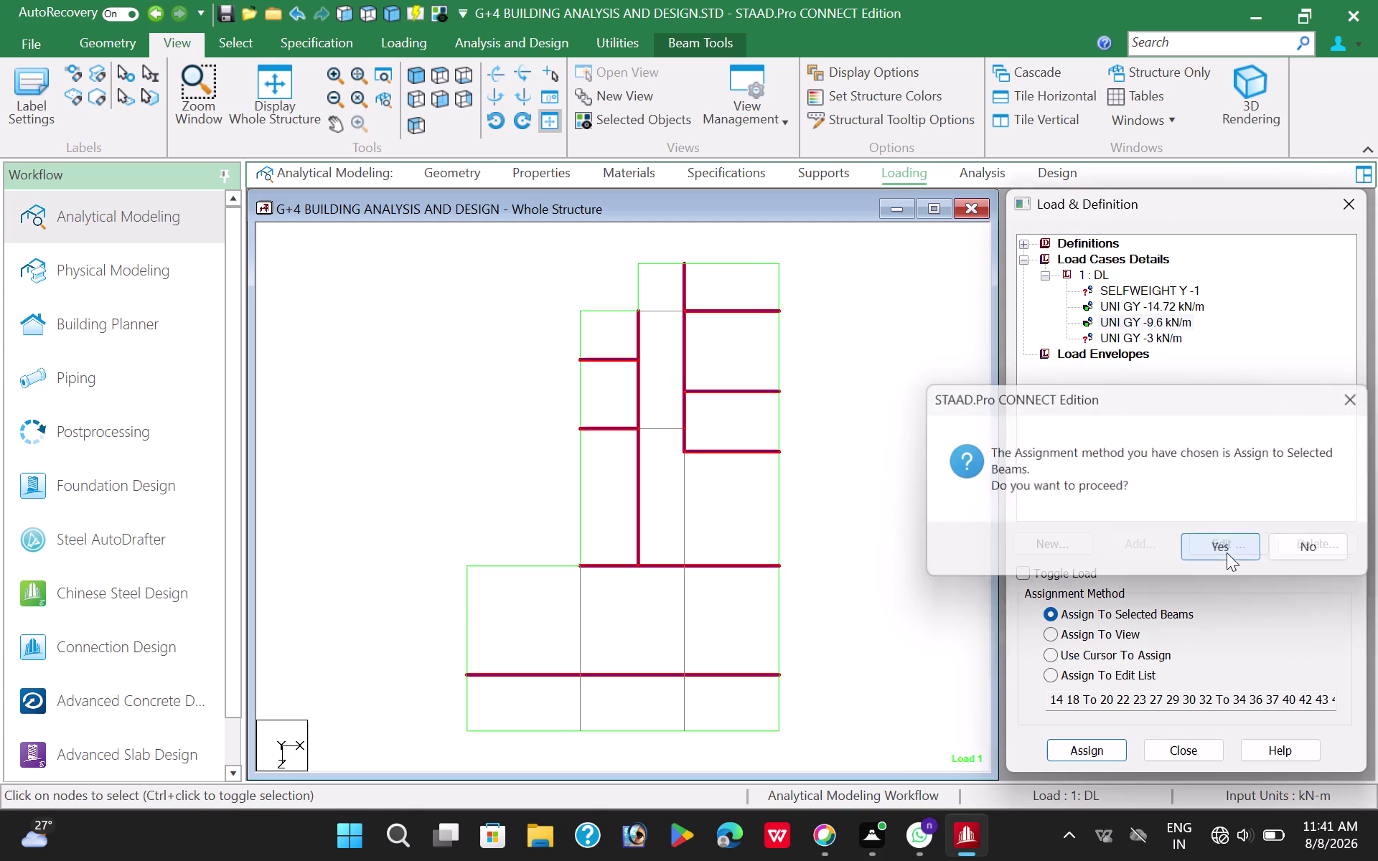
click(1163, 337)
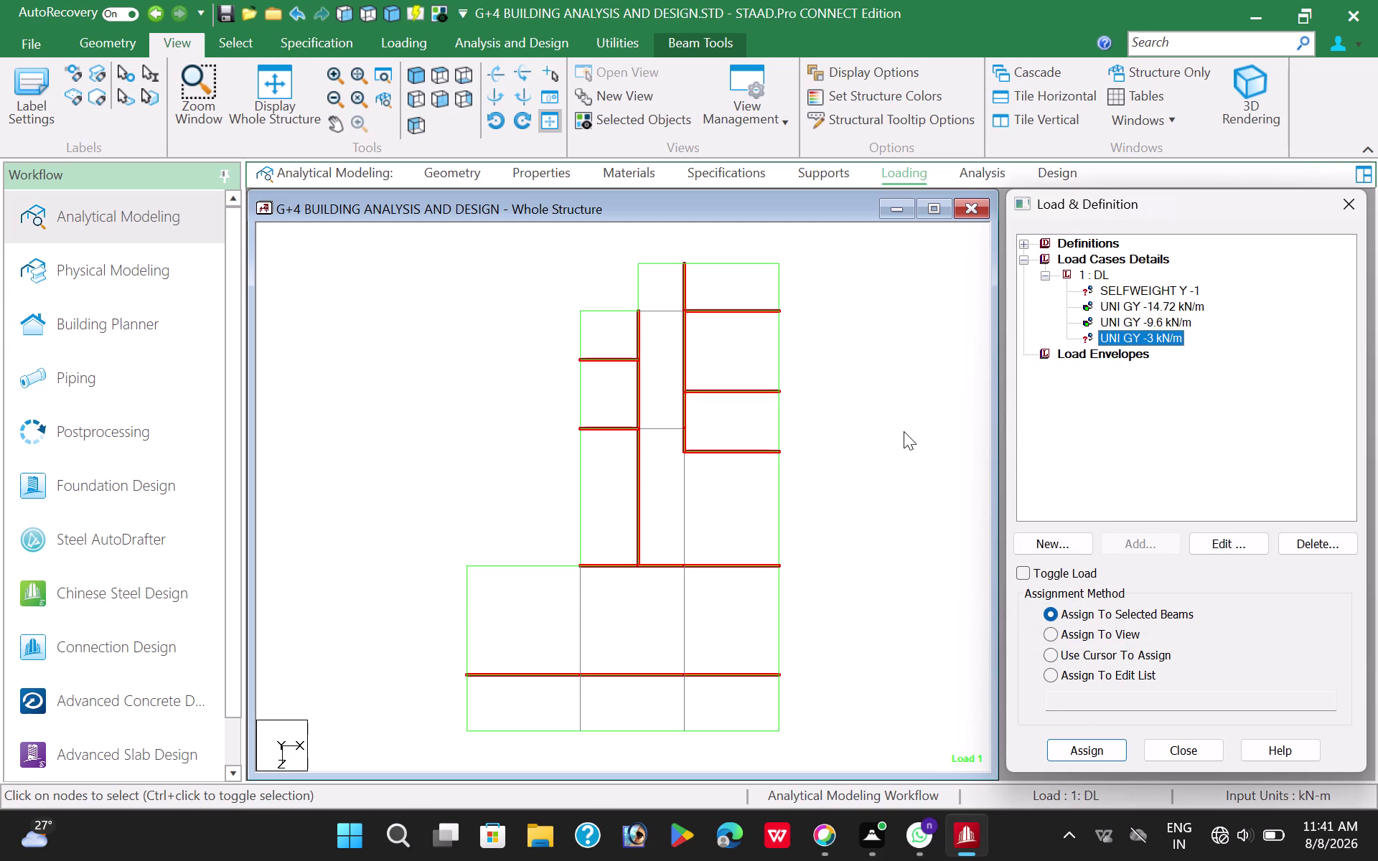
click(904, 431)
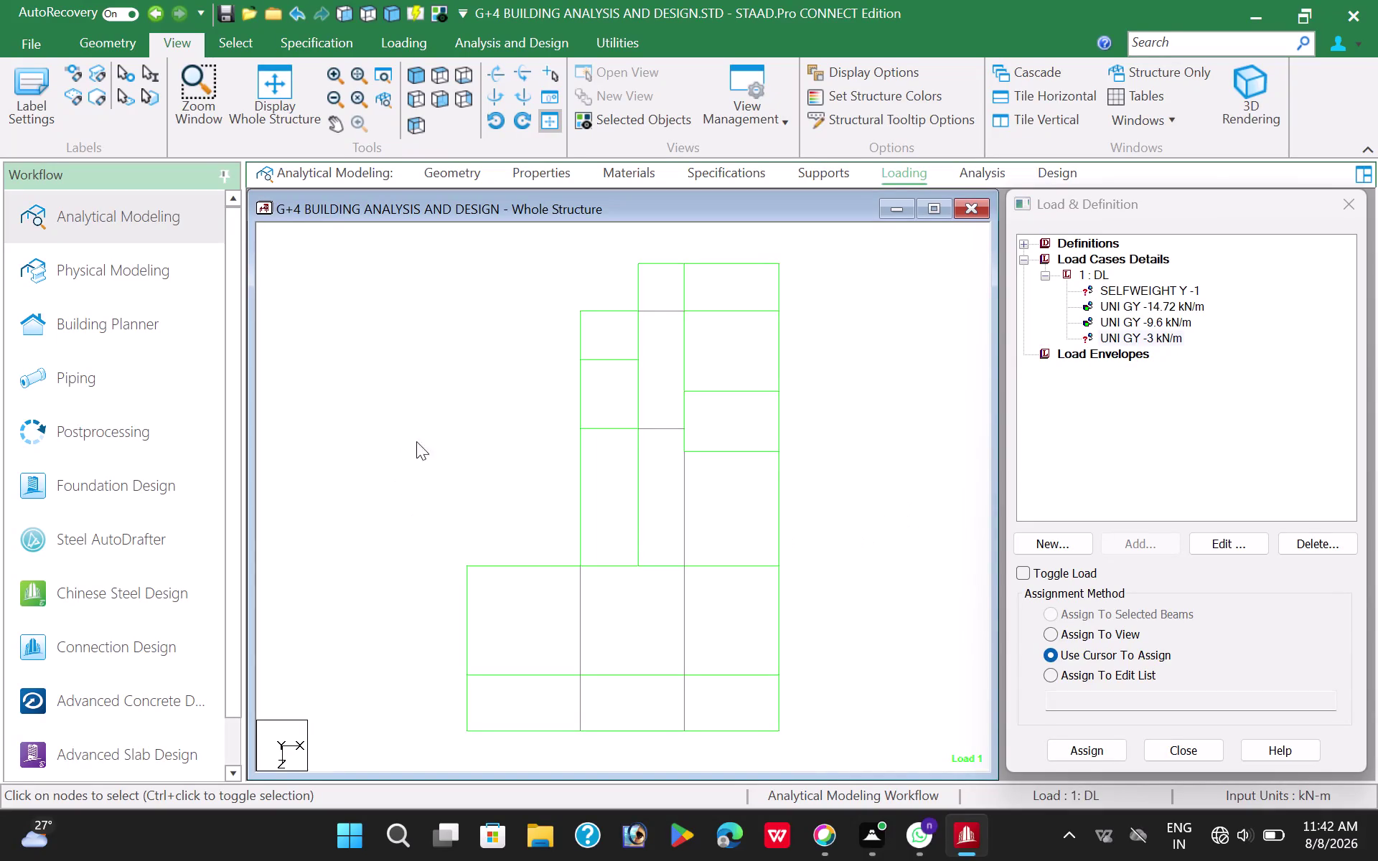
Window-select the roof beams in Front view, isolate them, and view from Top.
drag(432, 441, 429, 433)
click(424, 81)
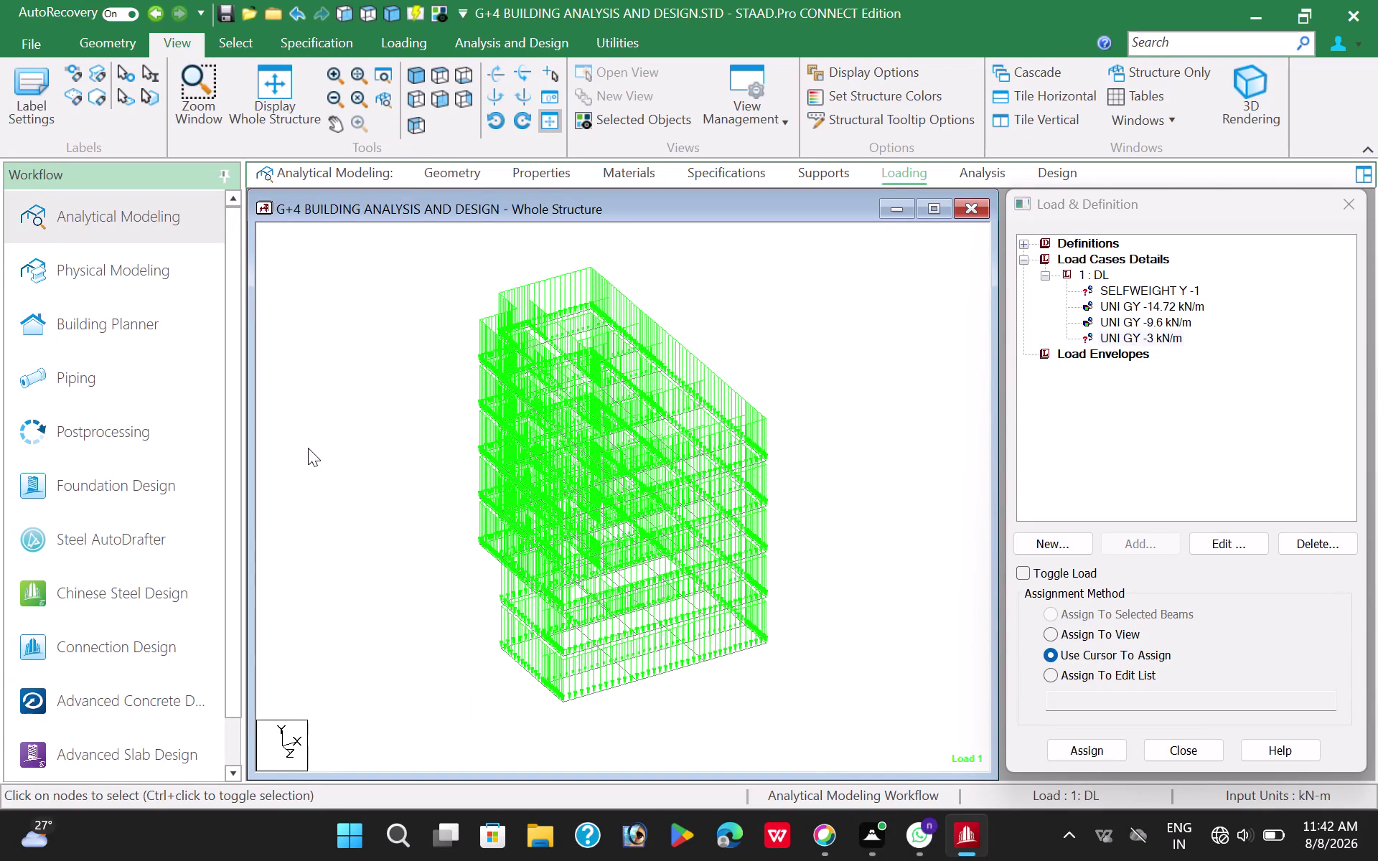
click(269, 91)
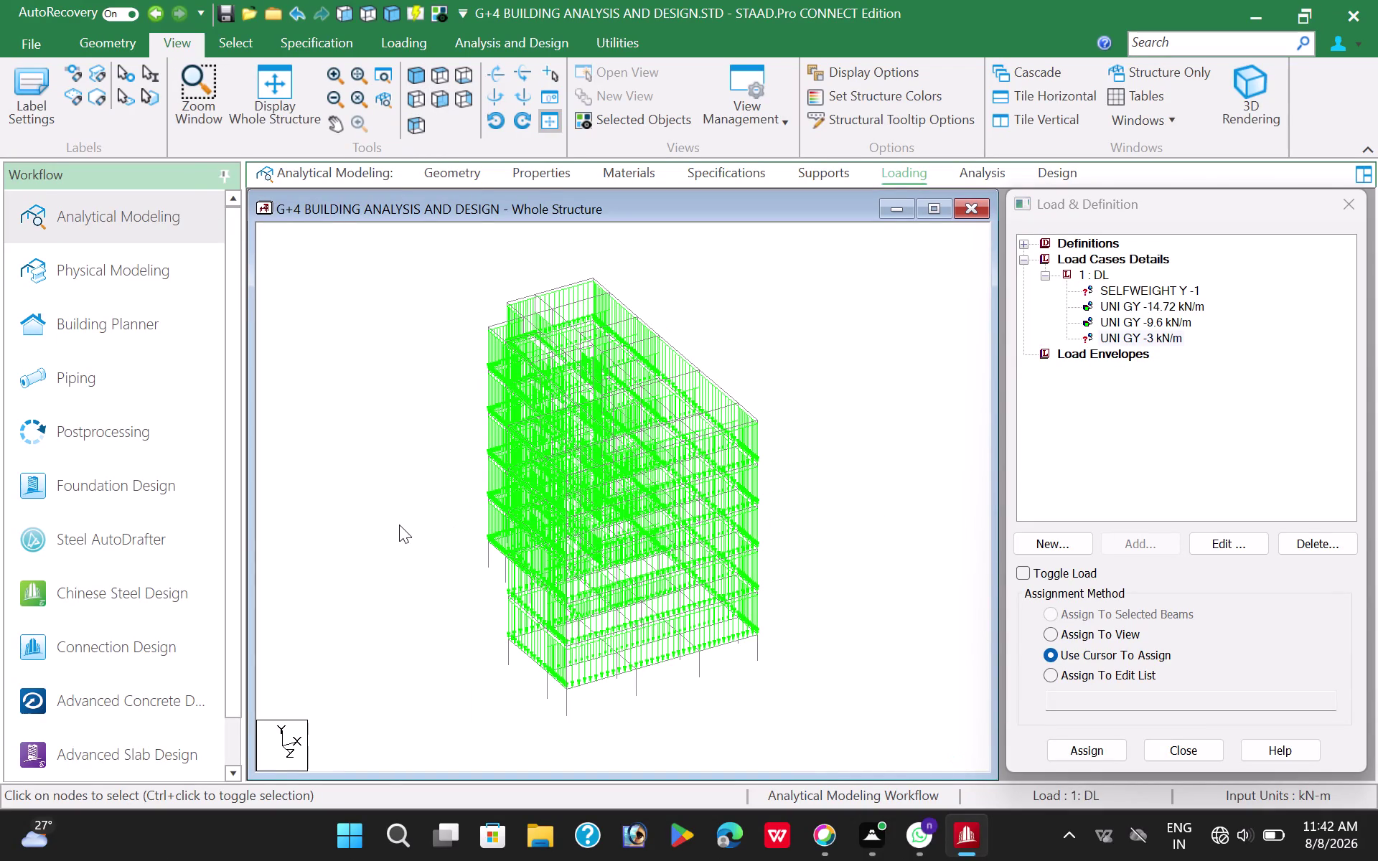
click(440, 109)
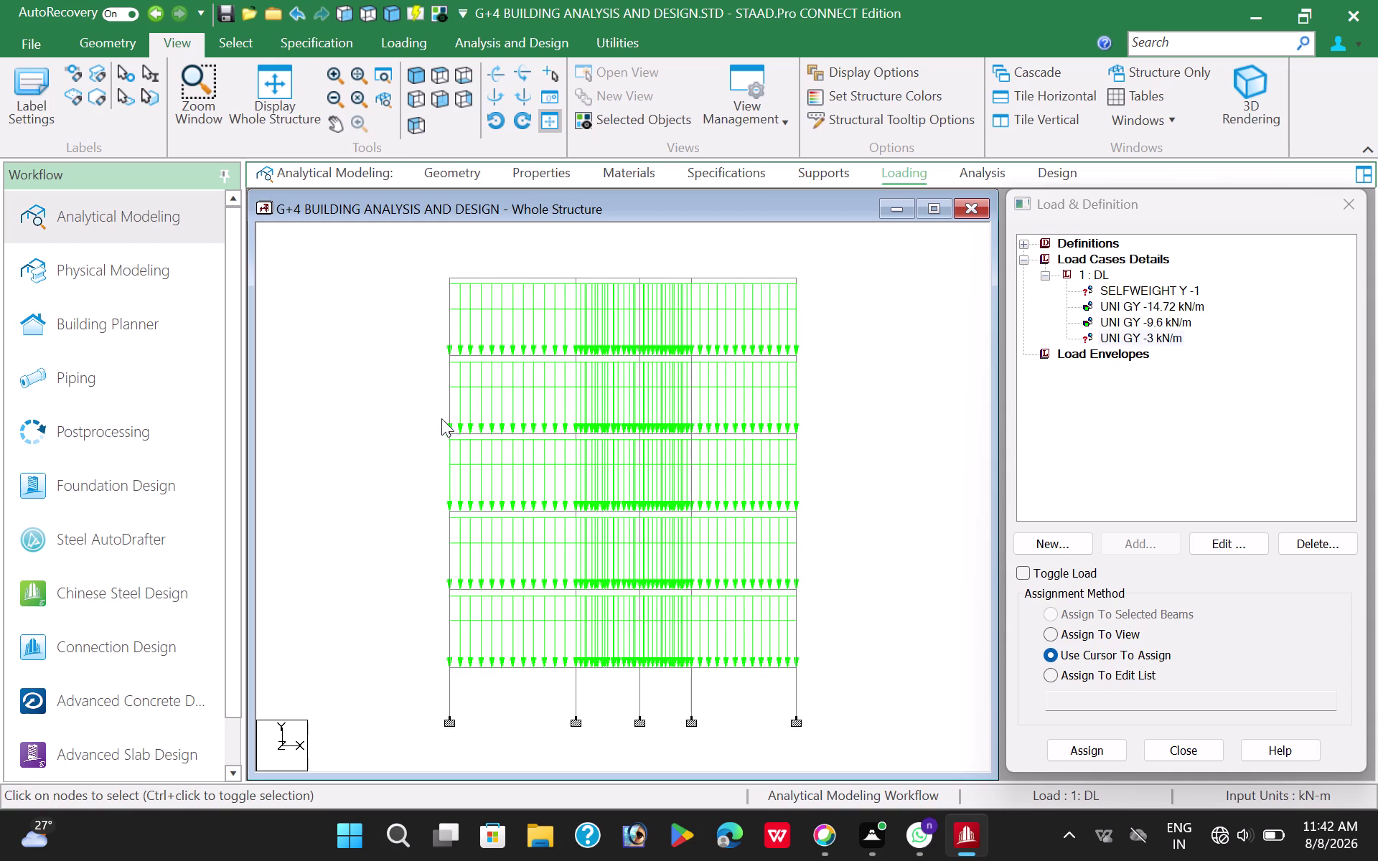
drag(439, 267, 818, 283)
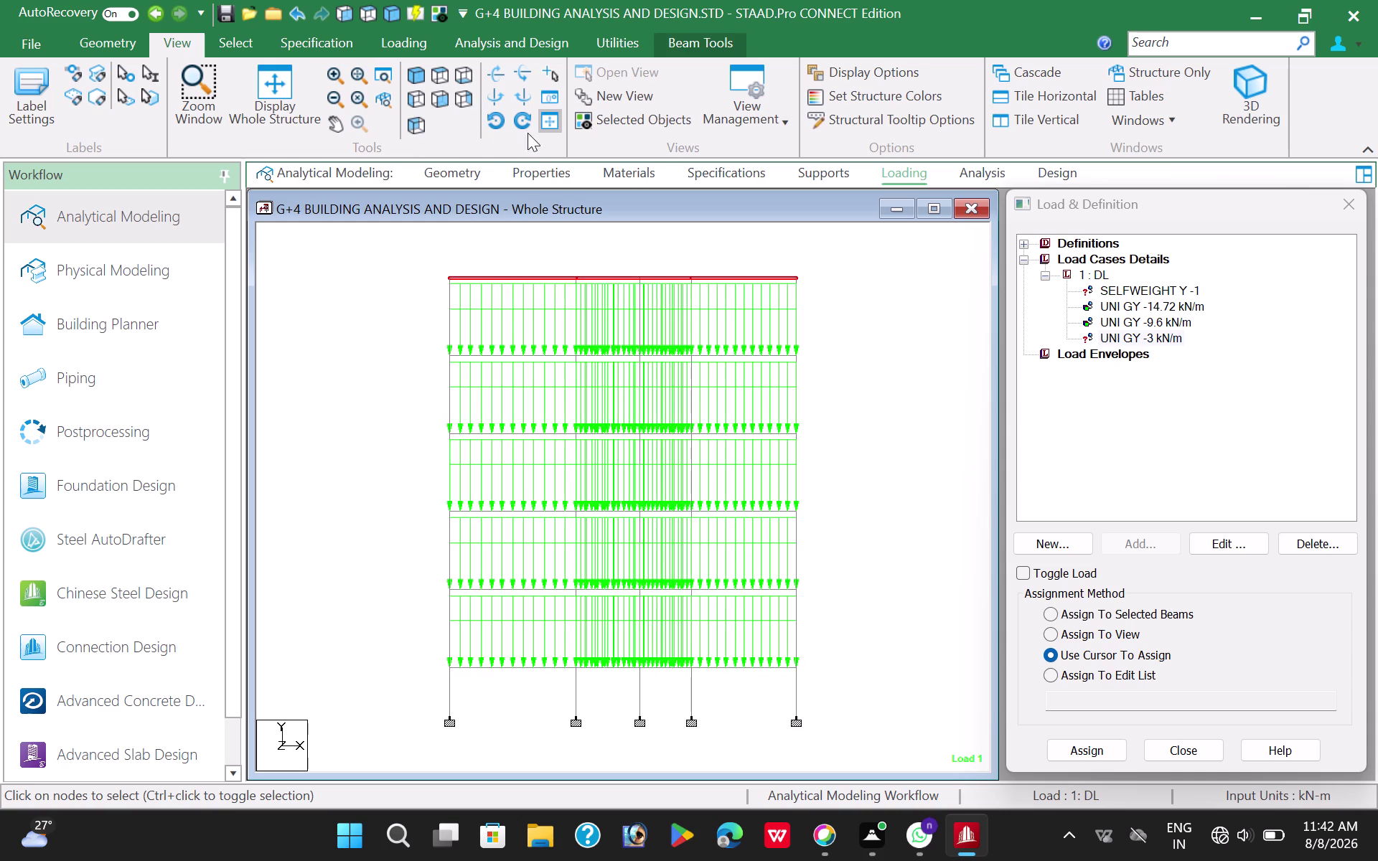
click(619, 122)
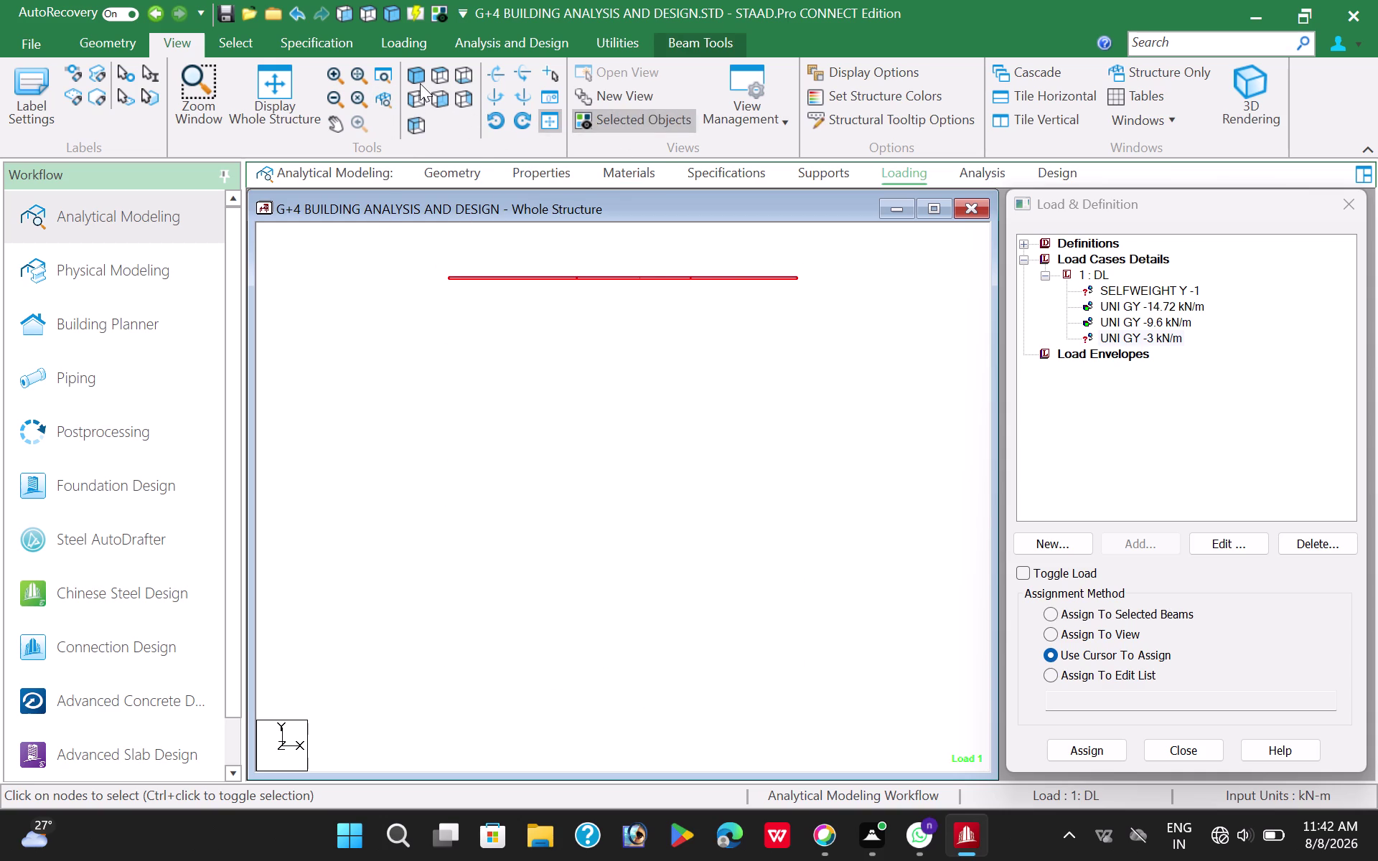
click(412, 80)
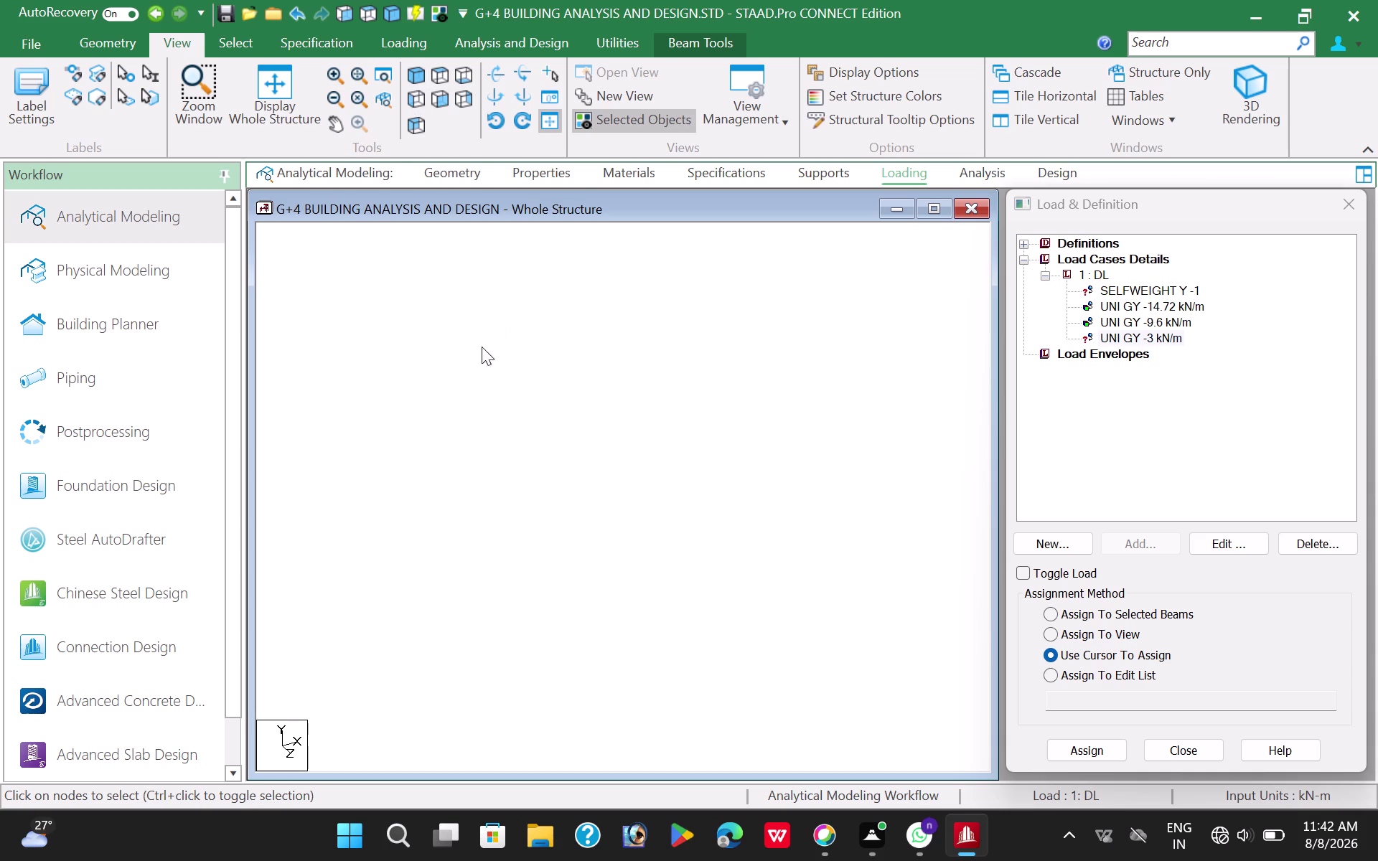
click(440, 77)
click(411, 320)
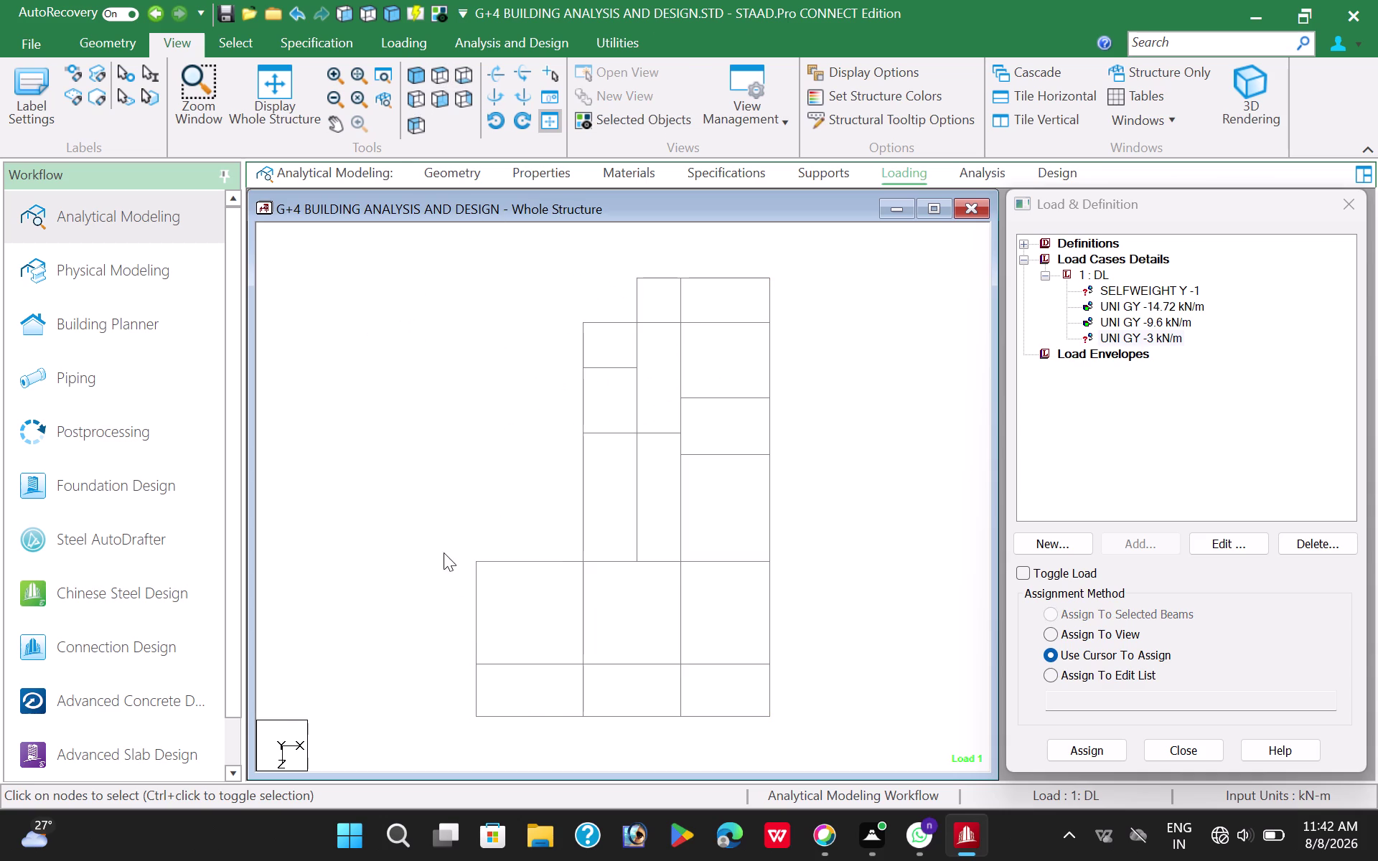
Select the left, bottom, right and upper exterior beams of the roof plan.
drag(455, 542, 492, 729)
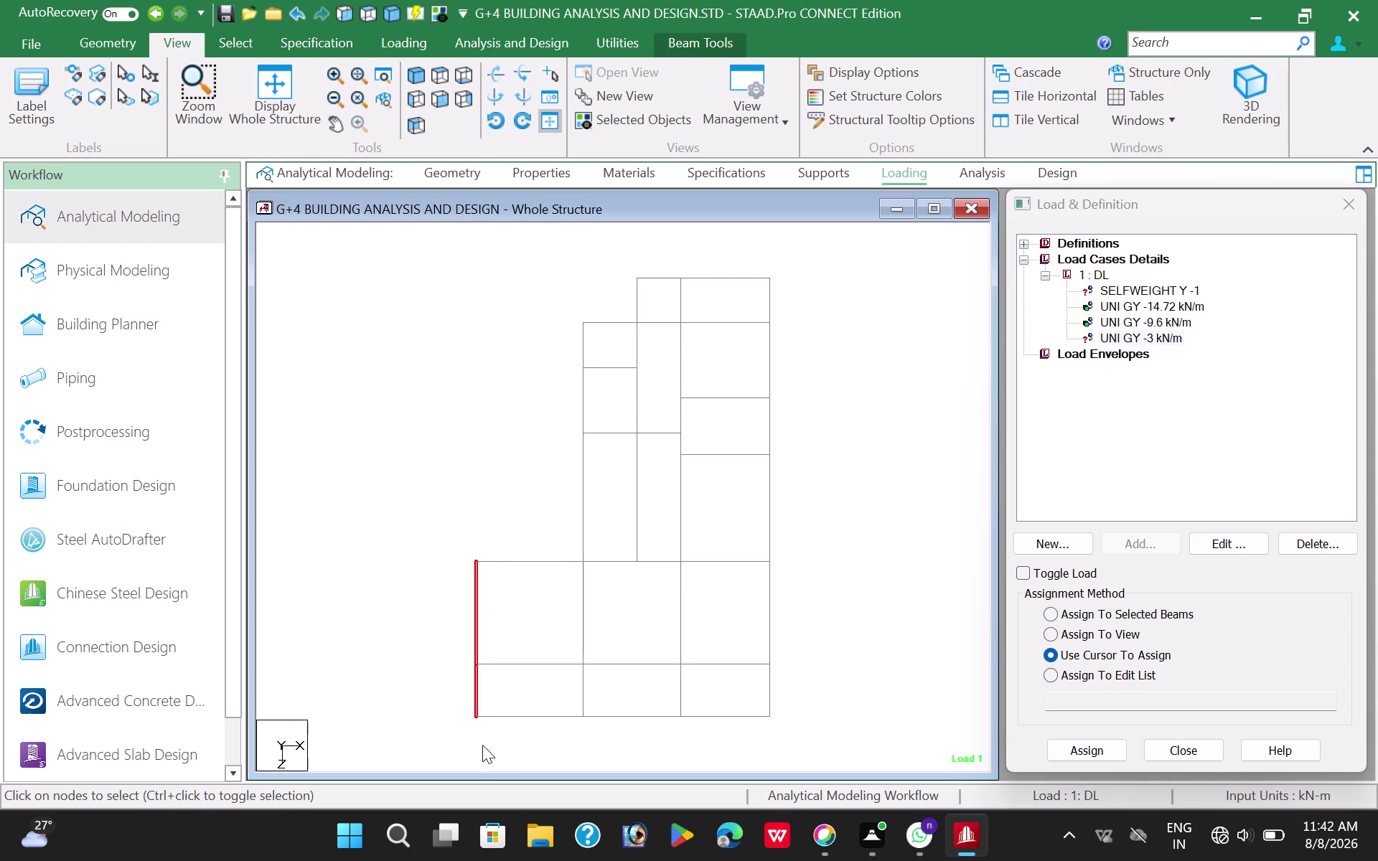
drag(449, 710, 804, 755)
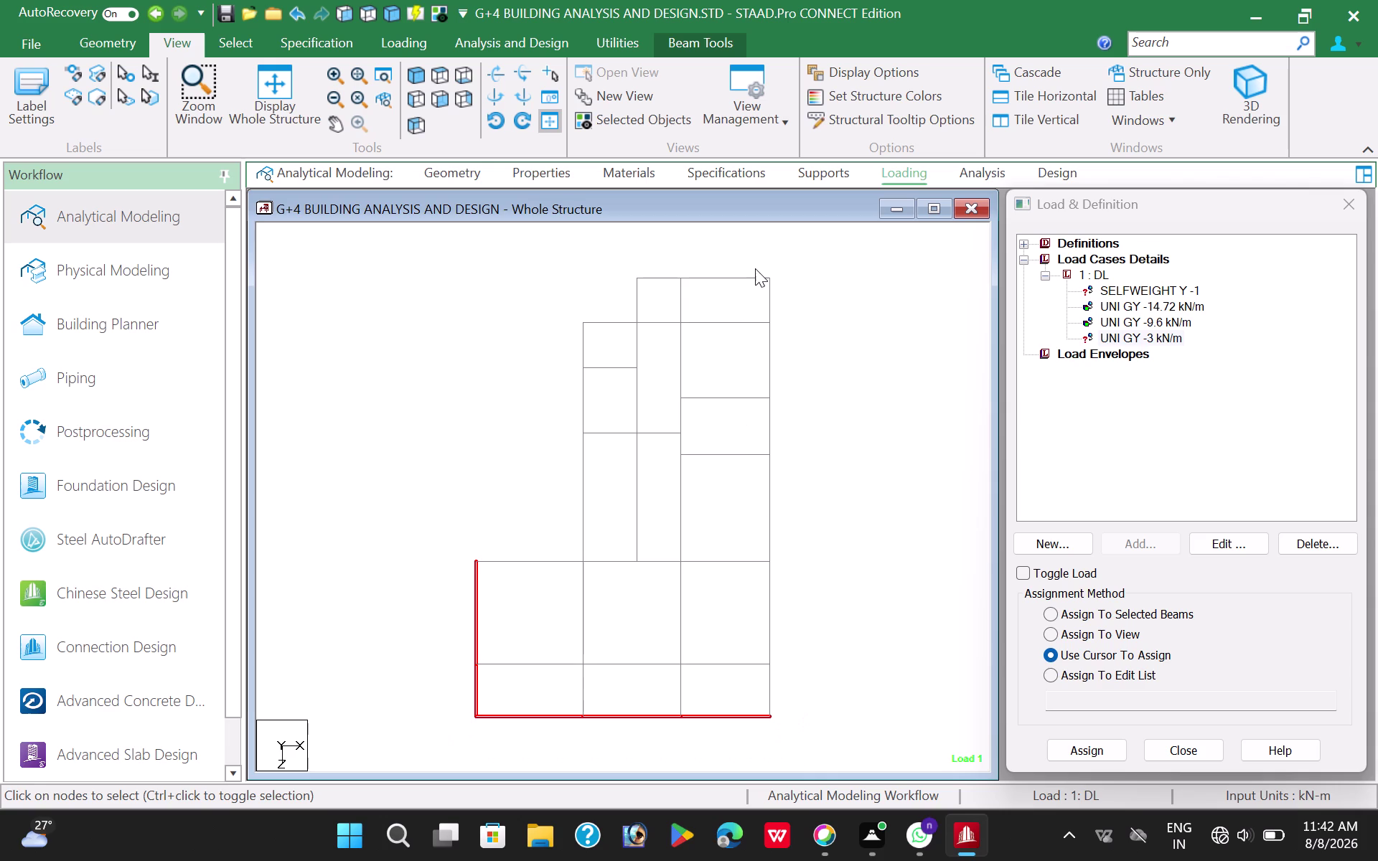
drag(755, 268, 796, 744)
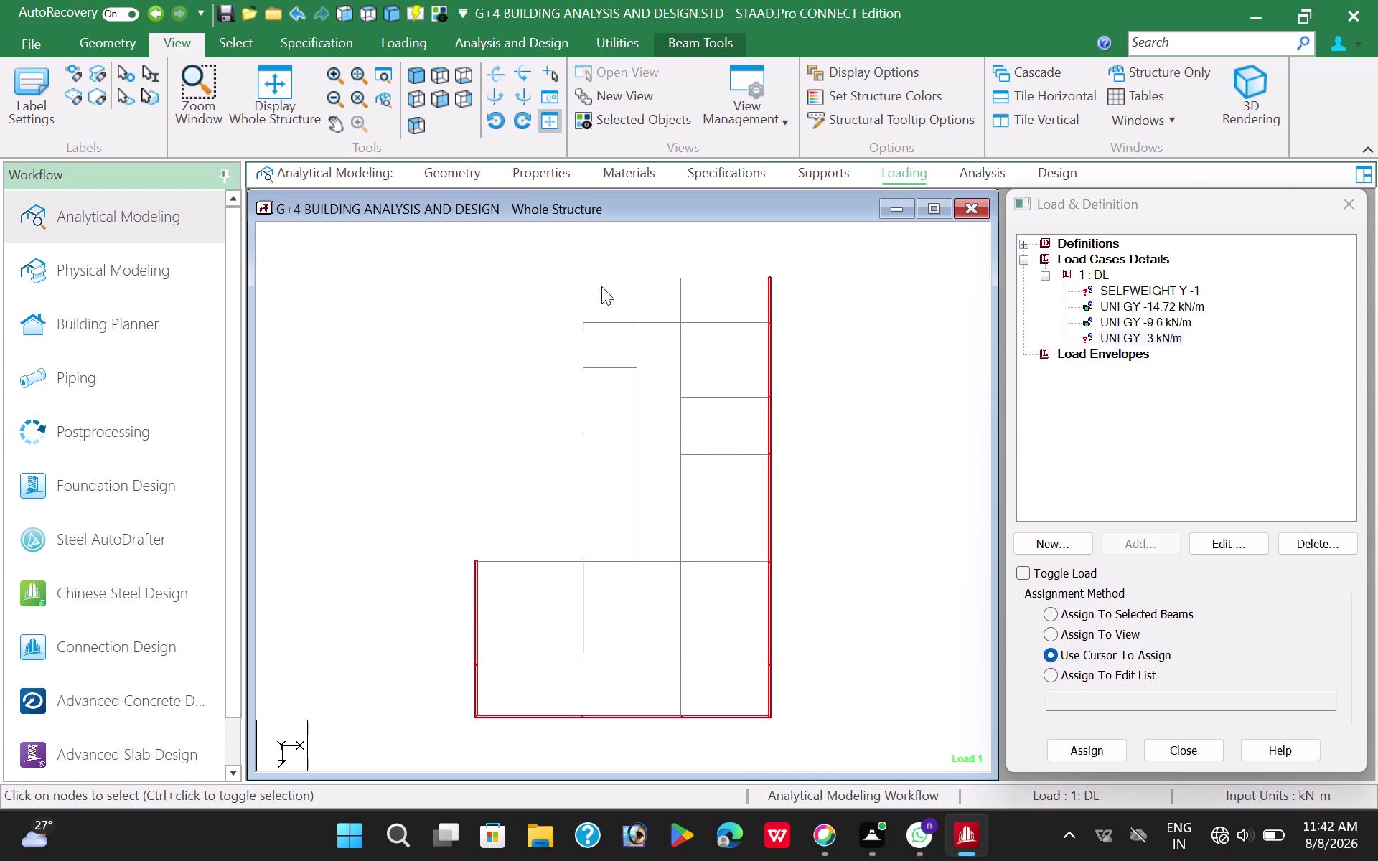
drag(612, 268, 812, 286)
drag(628, 266, 628, 265)
drag(628, 265, 641, 335)
Add the upper-left, stepped left edge and ledge beams, then choose assign to selected.
drag(567, 311, 647, 332)
drag(573, 306, 587, 564)
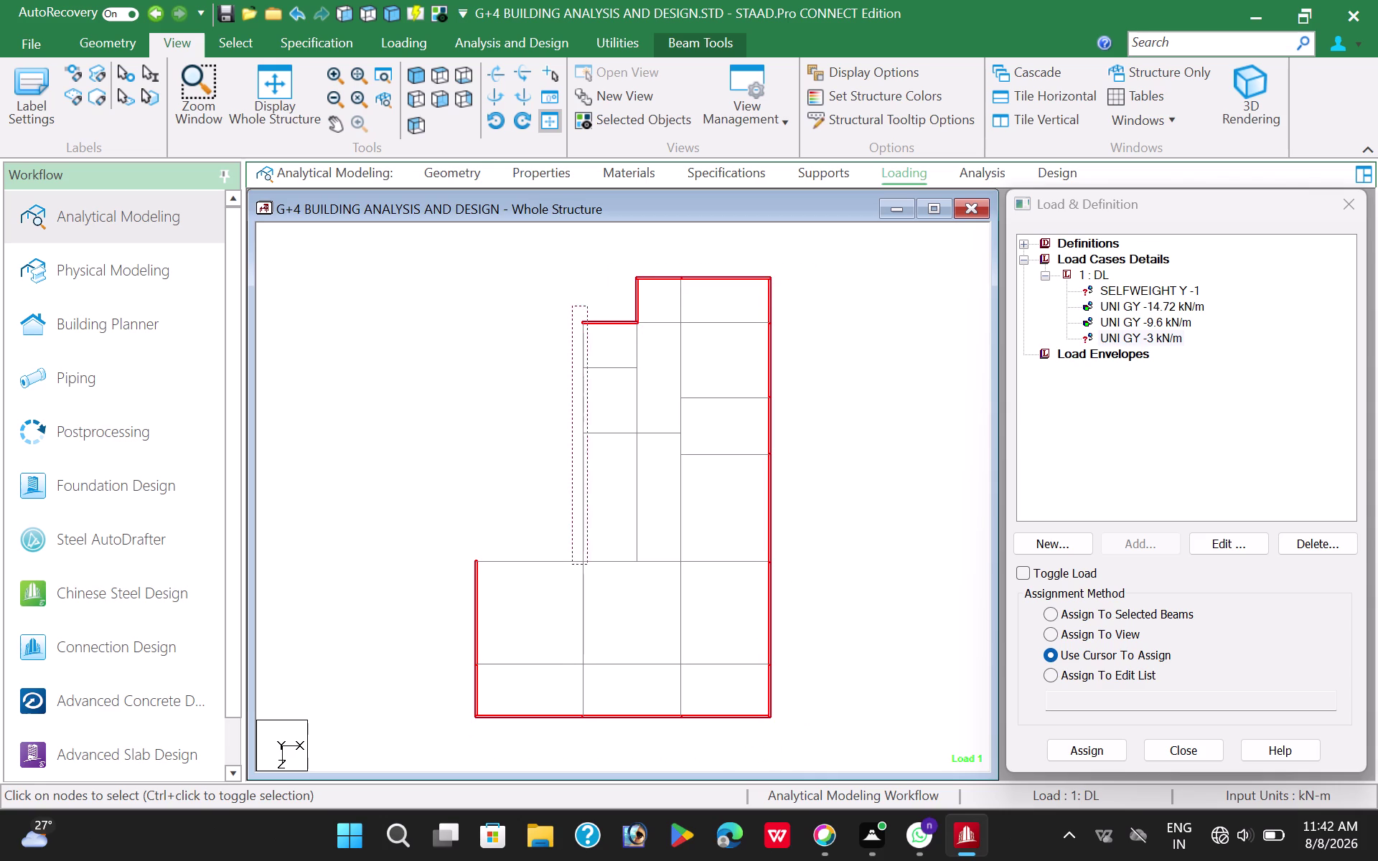
drag(587, 564, 592, 572)
drag(463, 544, 589, 574)
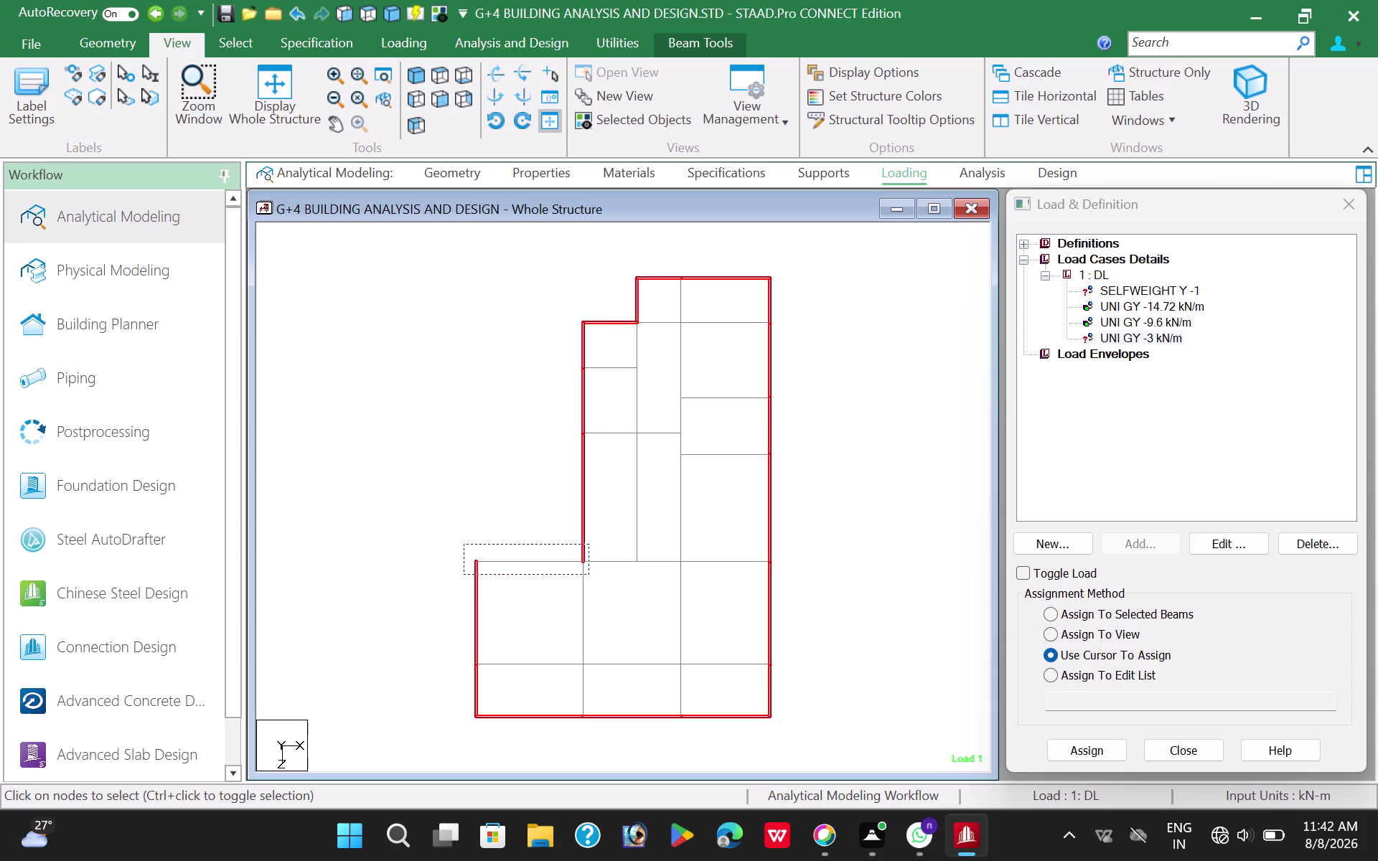
drag(588, 575, 594, 575)
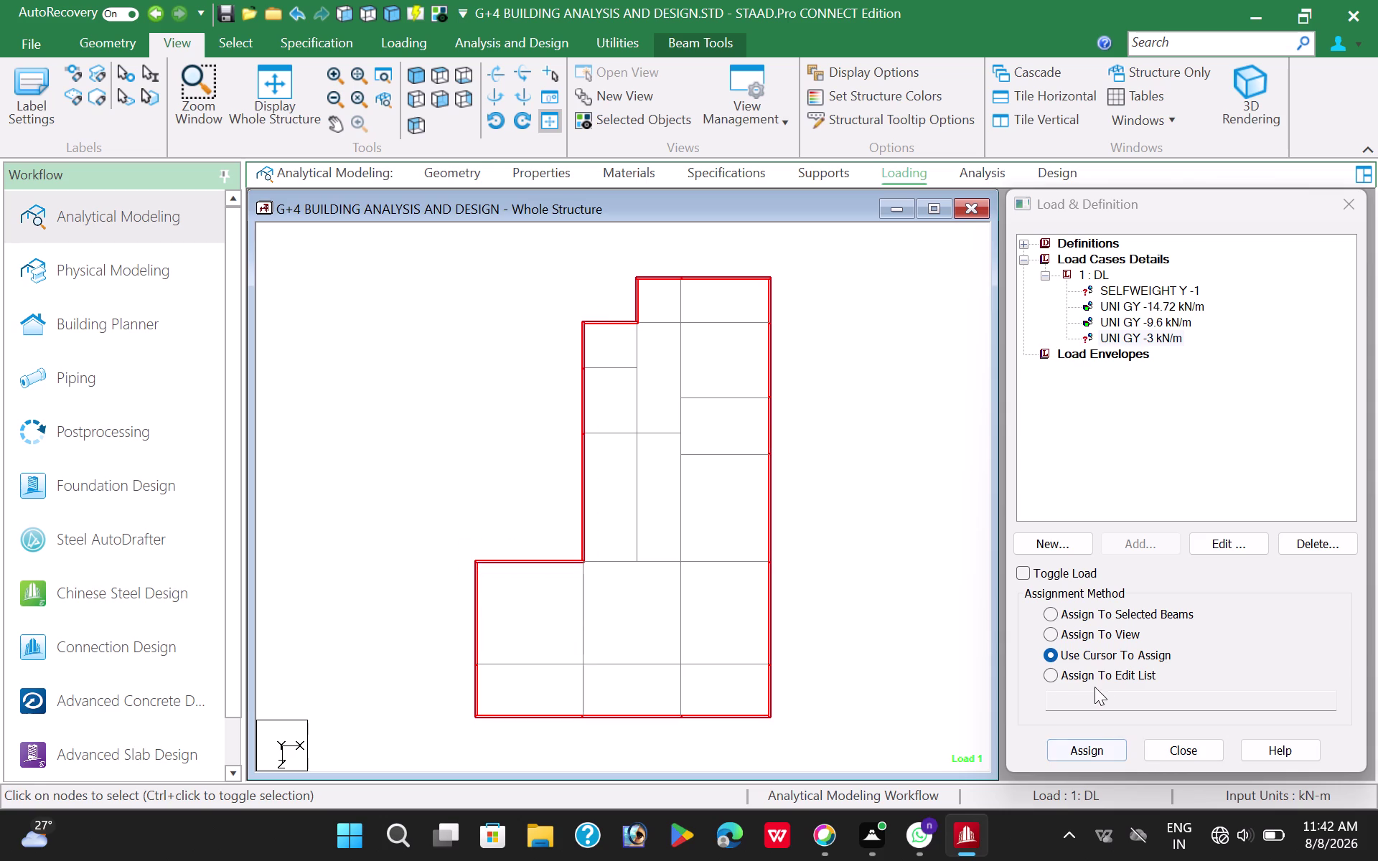
click(1049, 616)
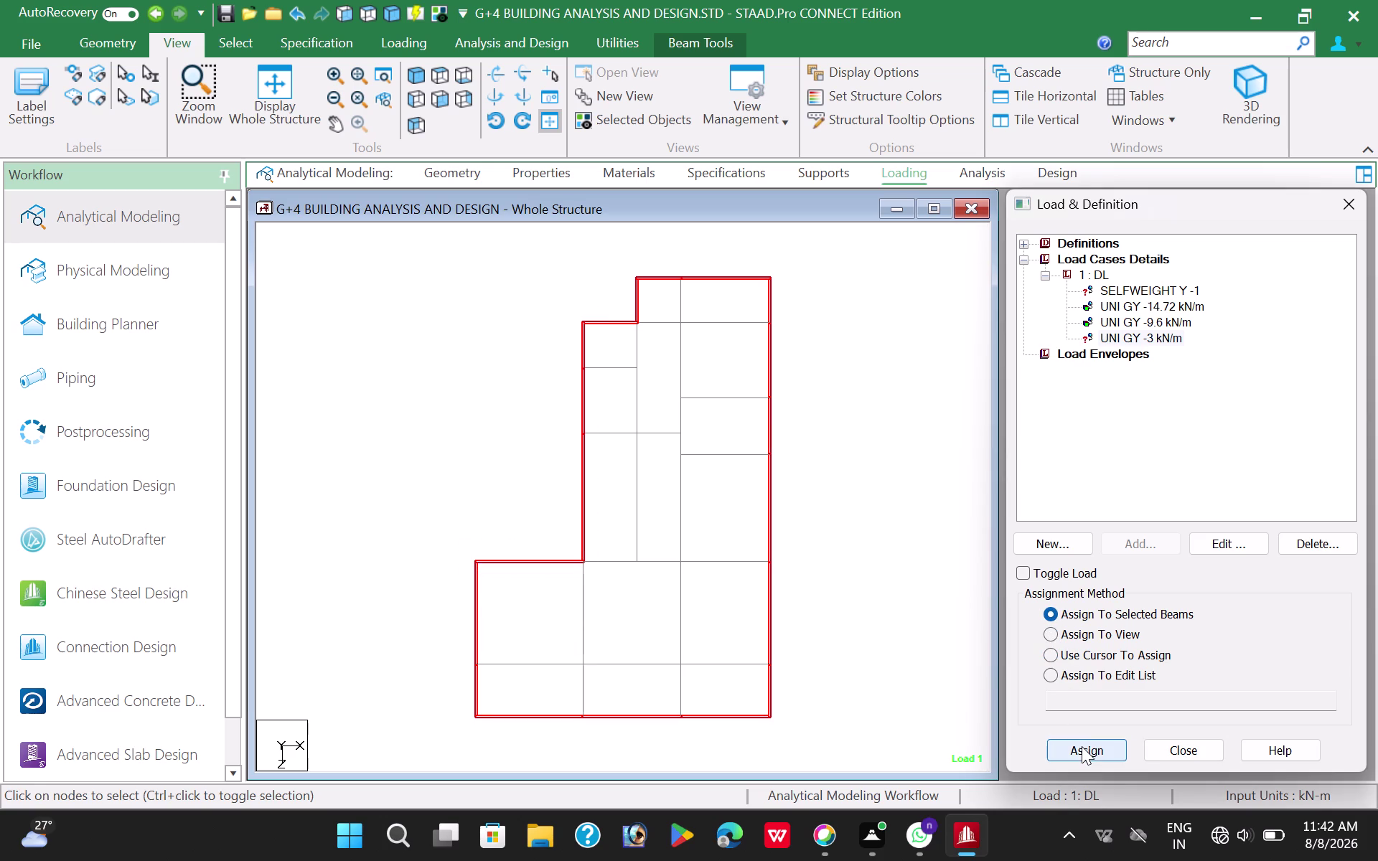
Assign the load to the selected roof perimeter beams, select SELFWEIGHT Y -1, and show the whole structure.
click(1082, 746)
click(1233, 547)
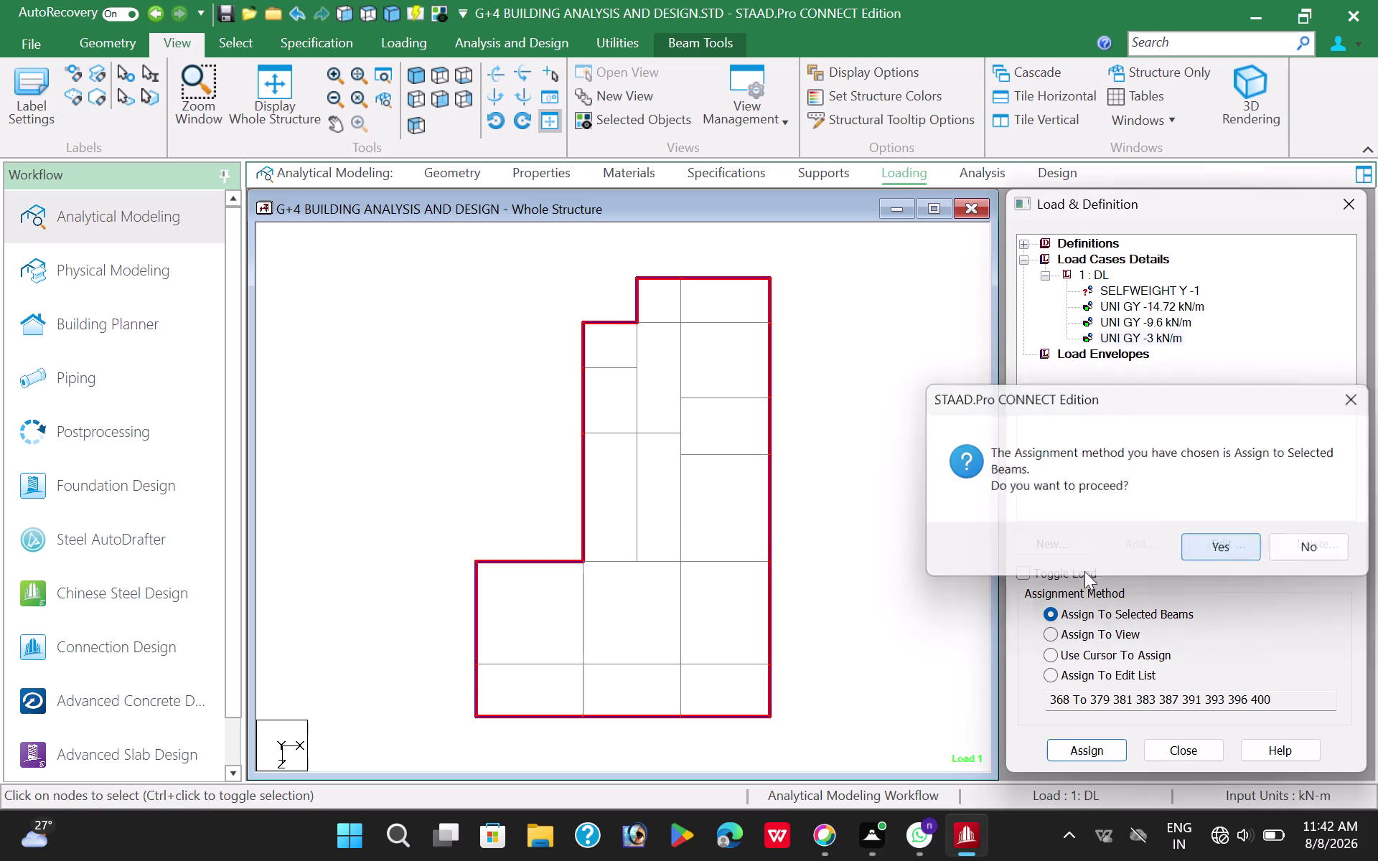
click(870, 461)
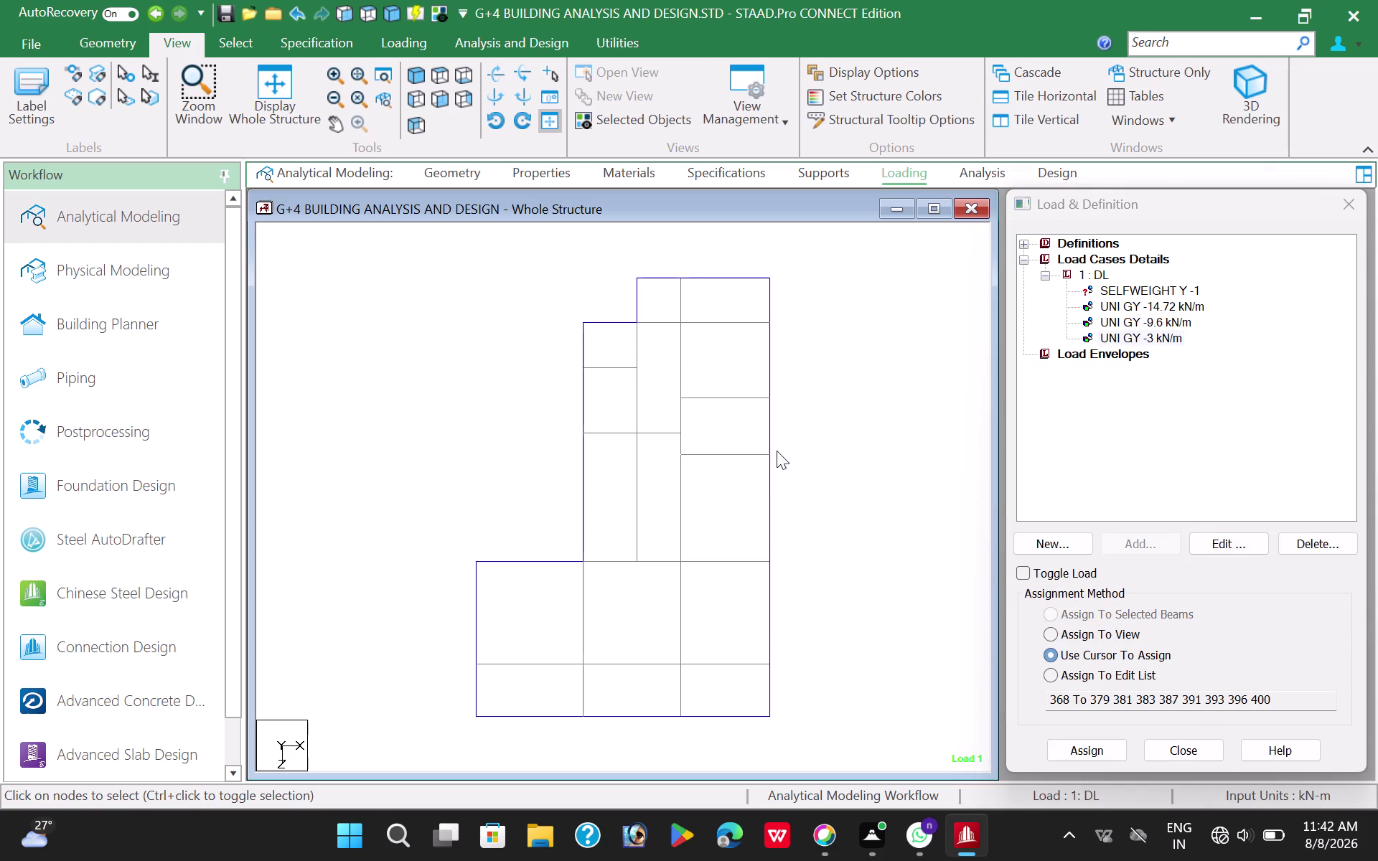
click(1133, 289)
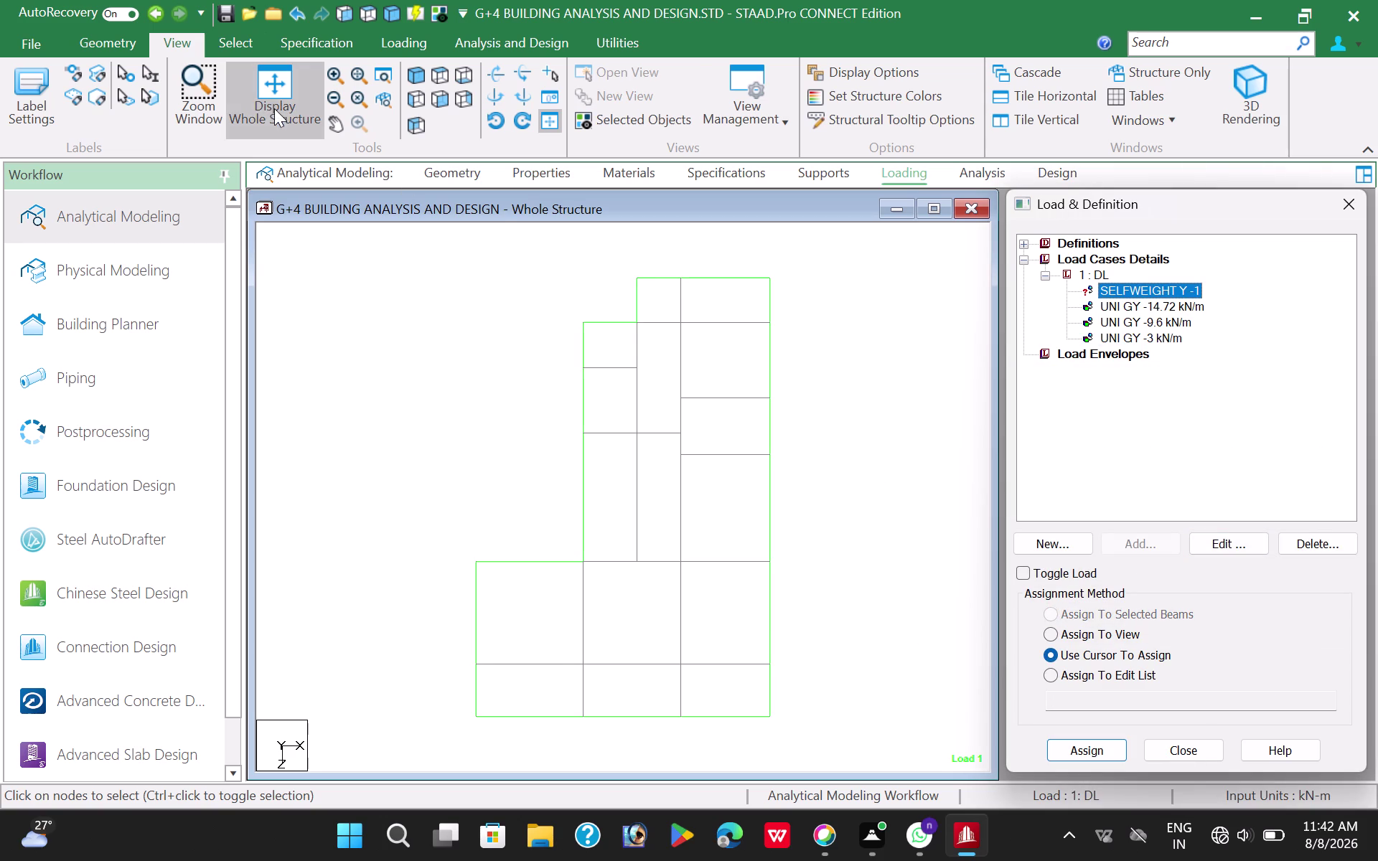
click(274, 108)
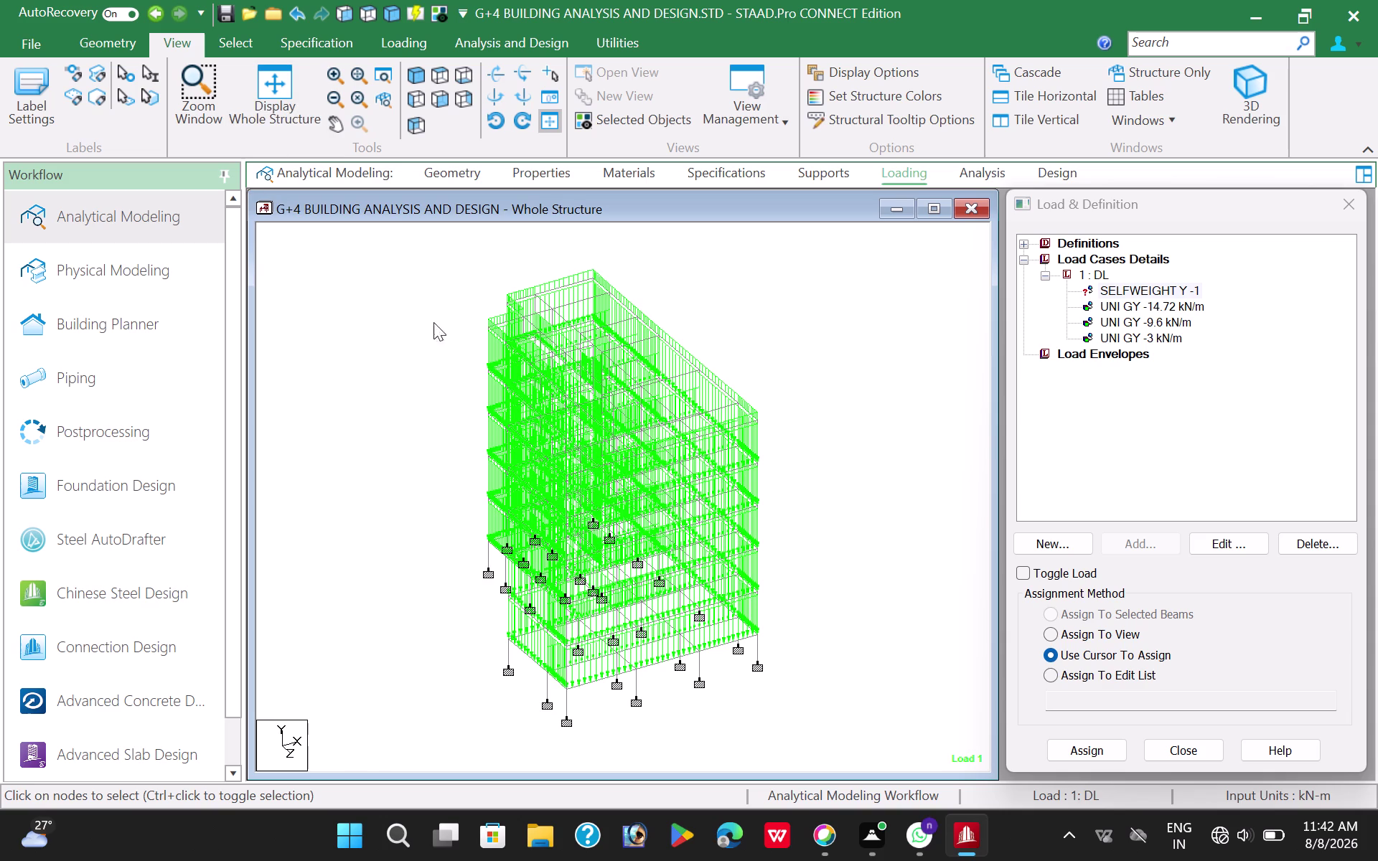
Select all members and assign SELFWEIGHT Y -1 to the whole view, confirming Yes.
drag(392, 269, 849, 736)
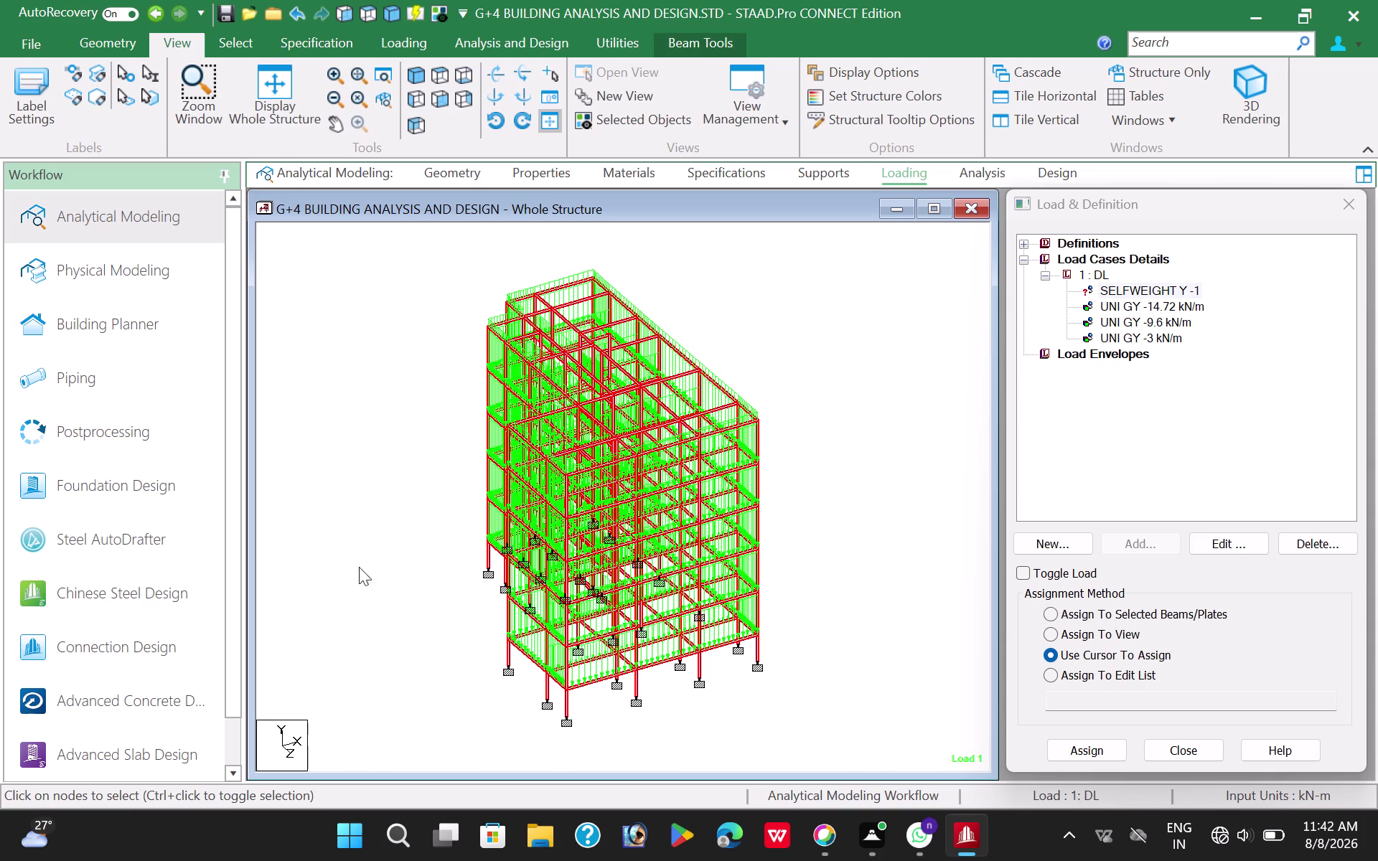
drag(368, 249, 852, 750)
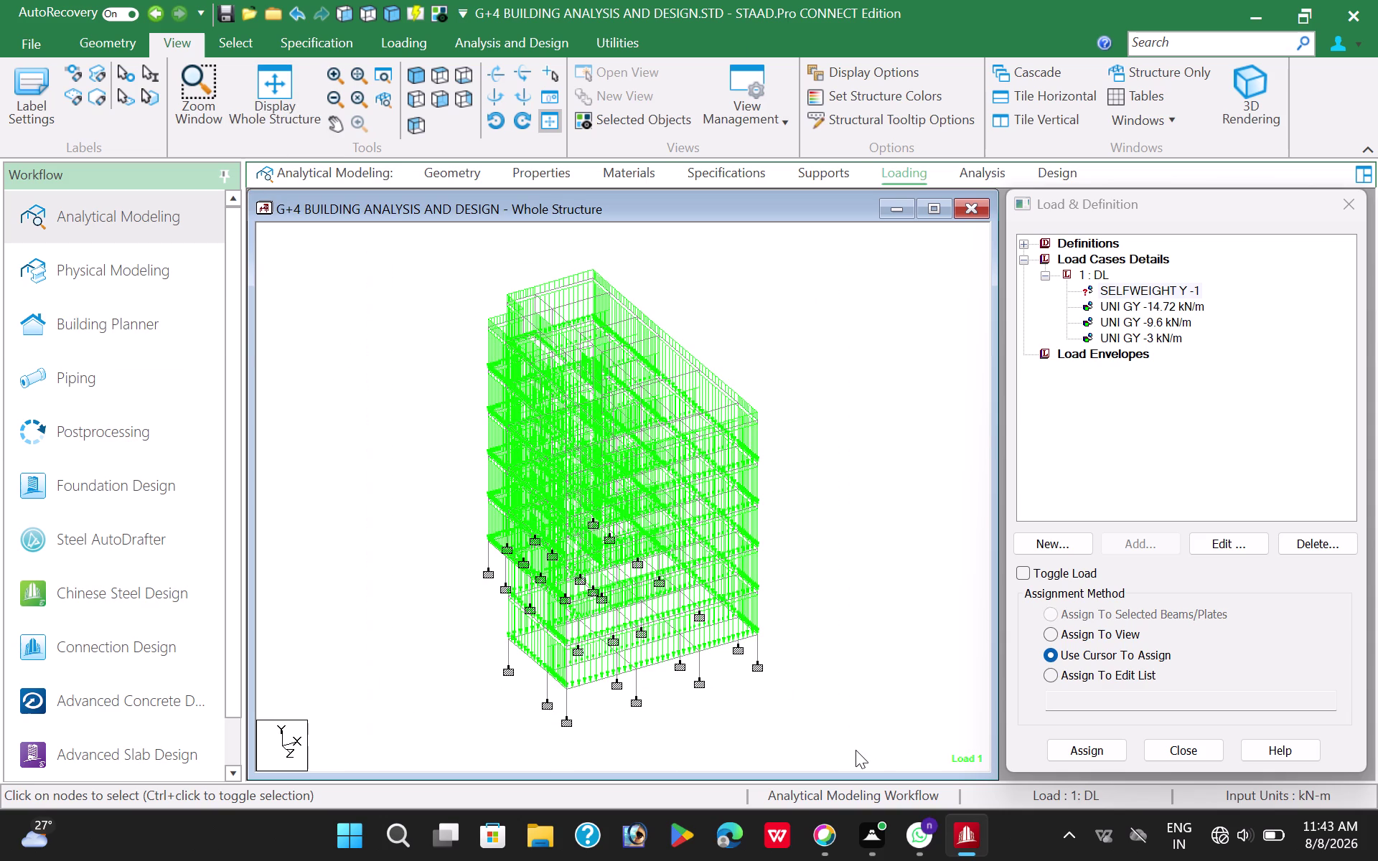
click(1051, 634)
click(1096, 748)
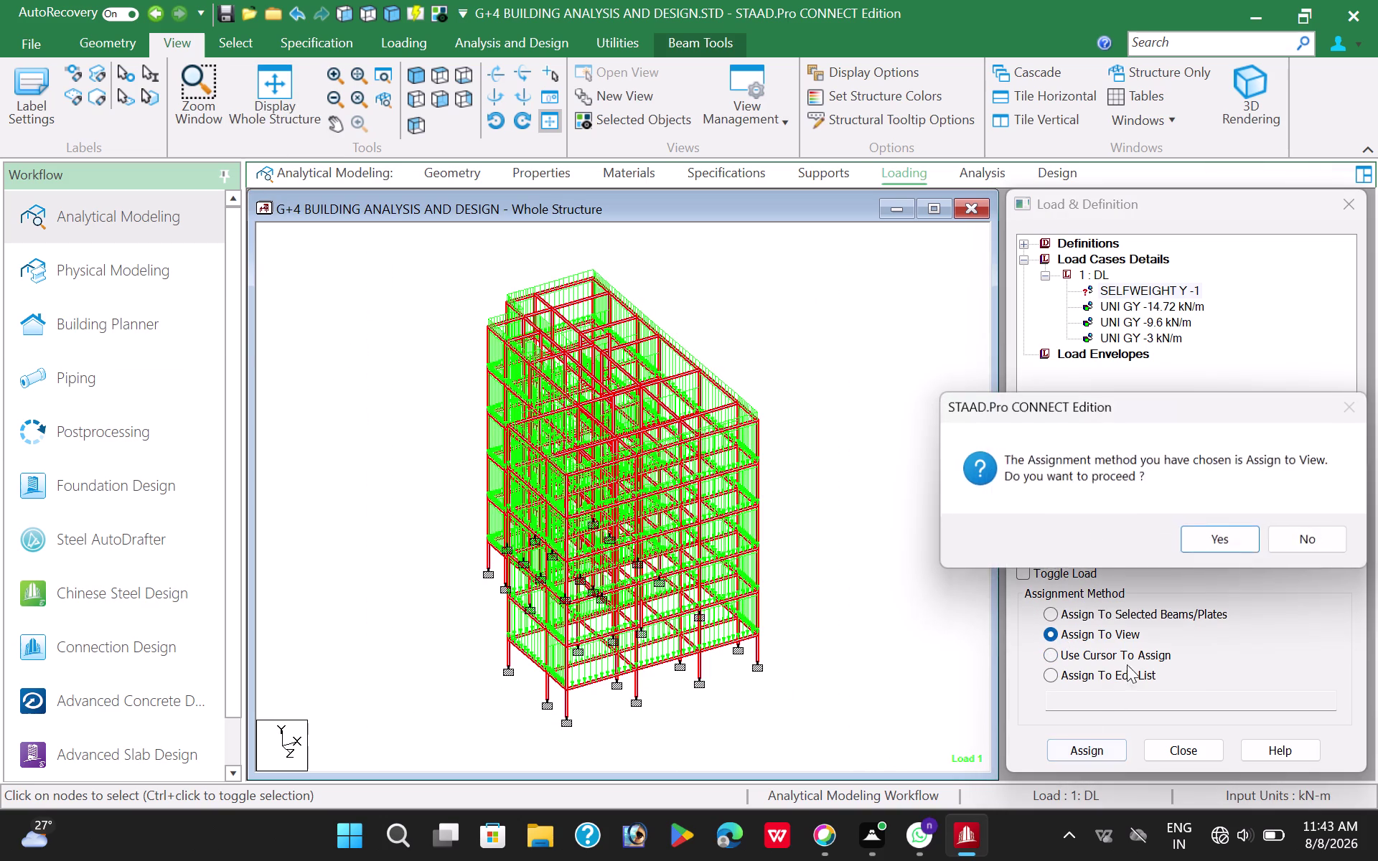
click(1209, 534)
click(825, 405)
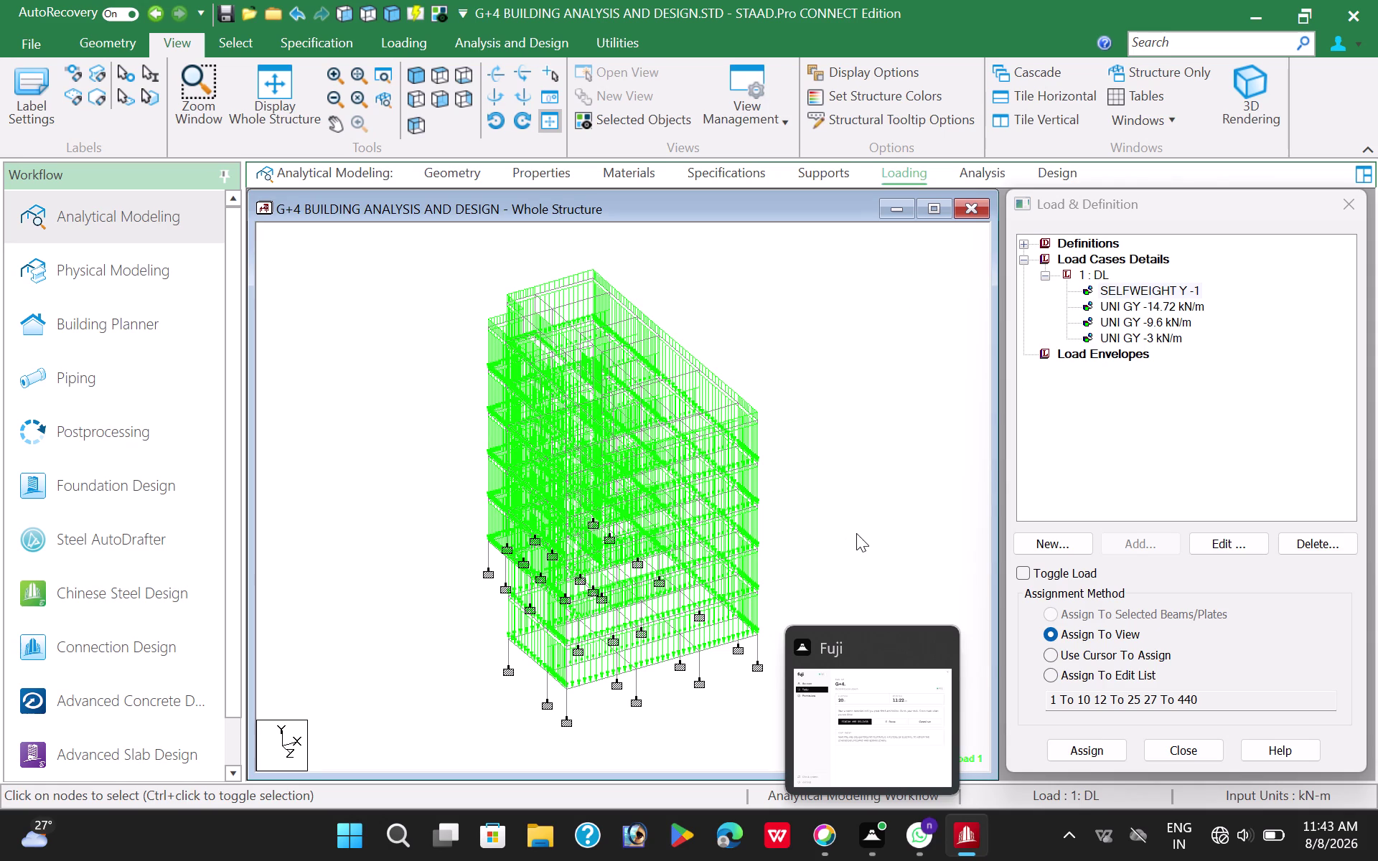
scroll(down, 3)
scroll(up, 3)
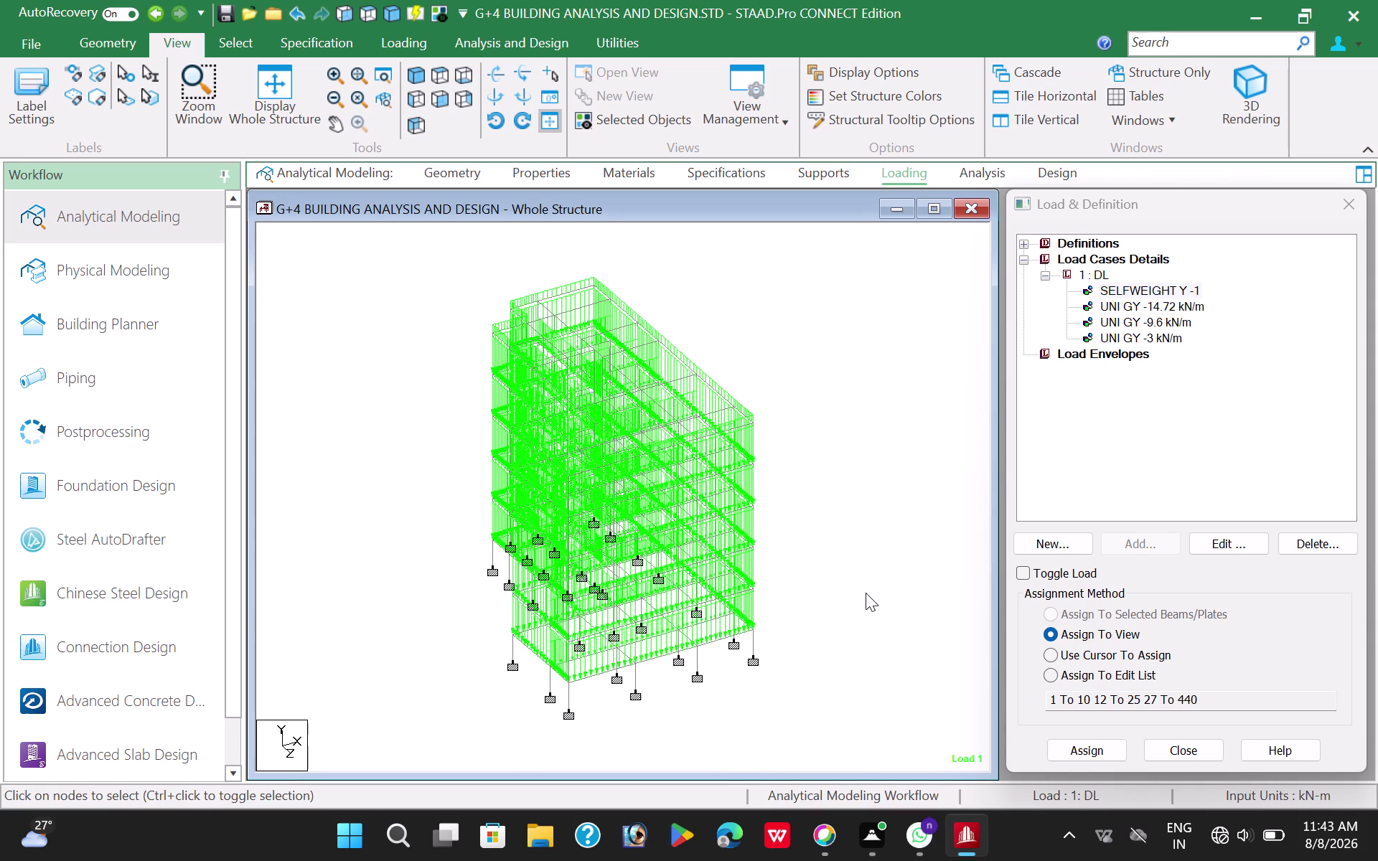